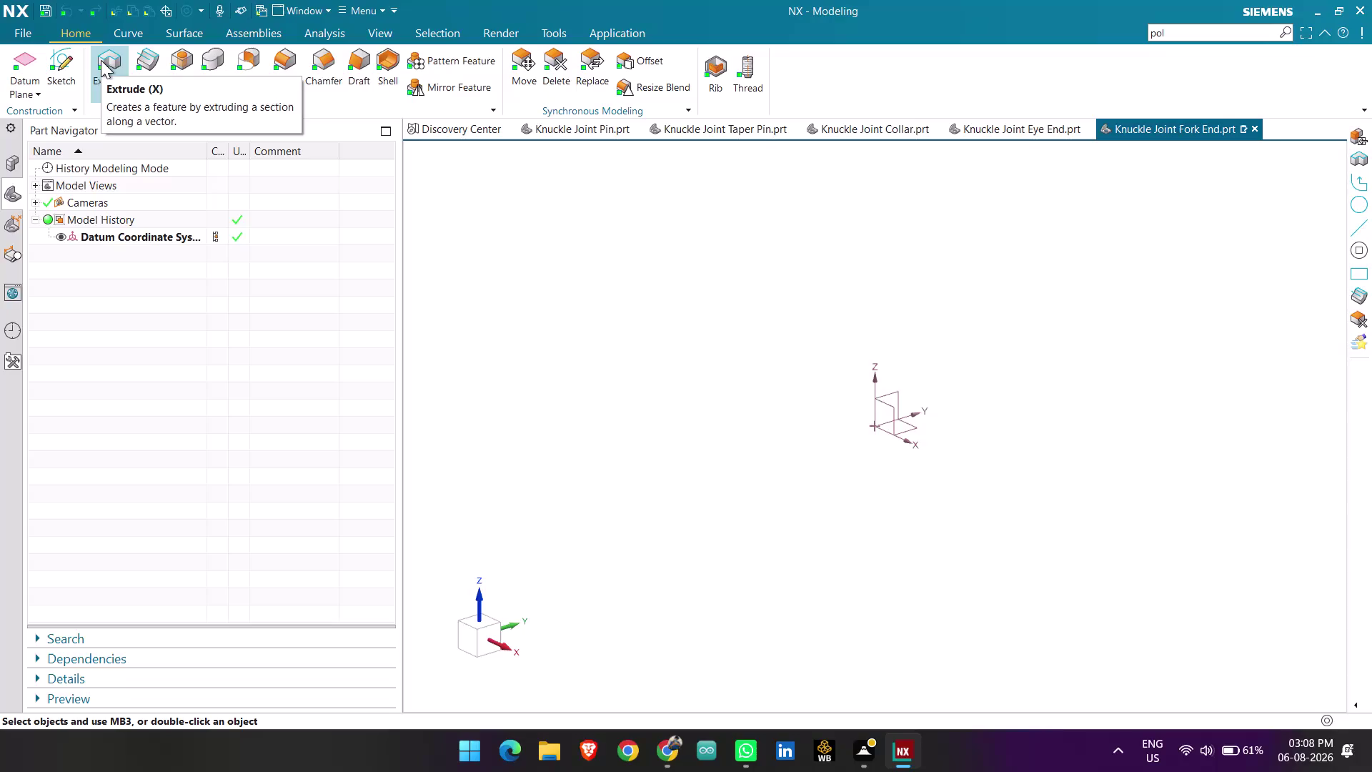
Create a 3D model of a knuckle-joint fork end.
Create a new sketch on the Top datum plane of the Knuckle Joint Fork End.
click(62, 62)
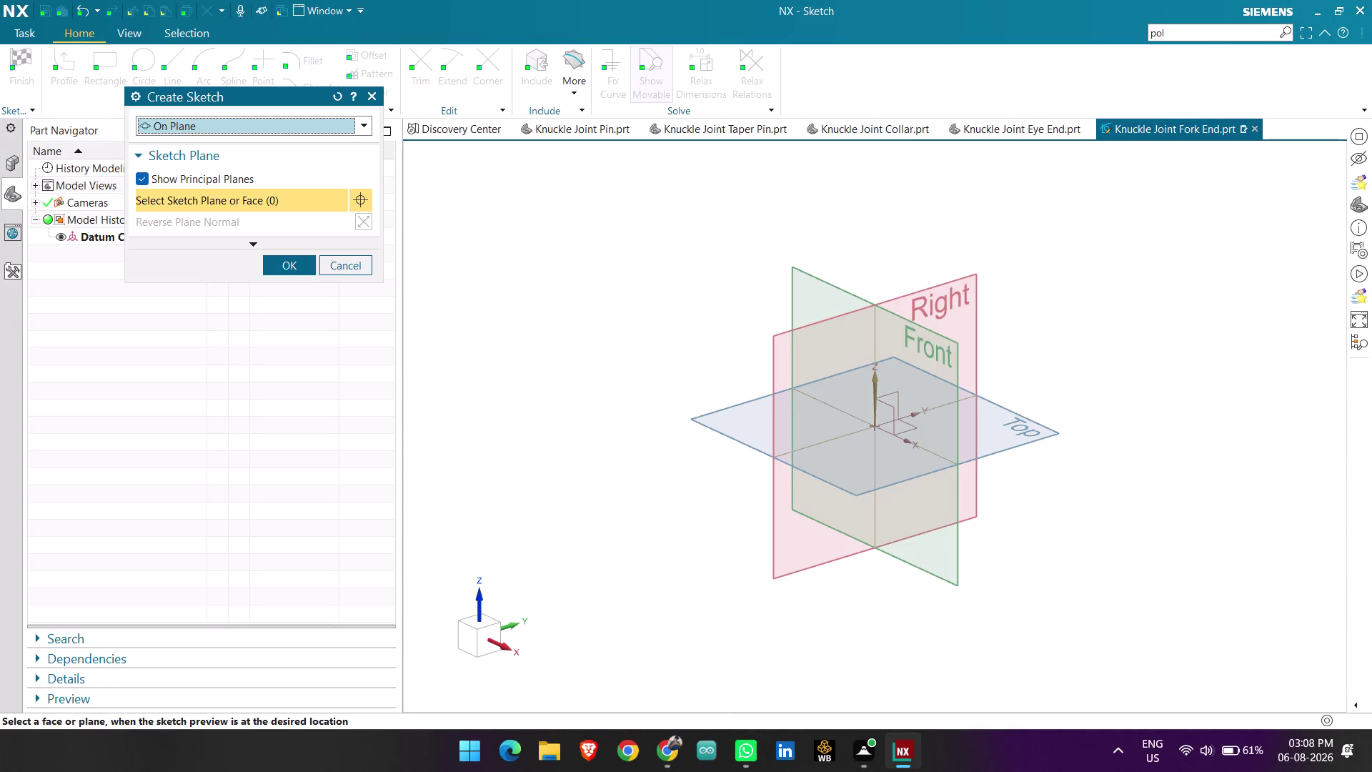
click(1025, 447)
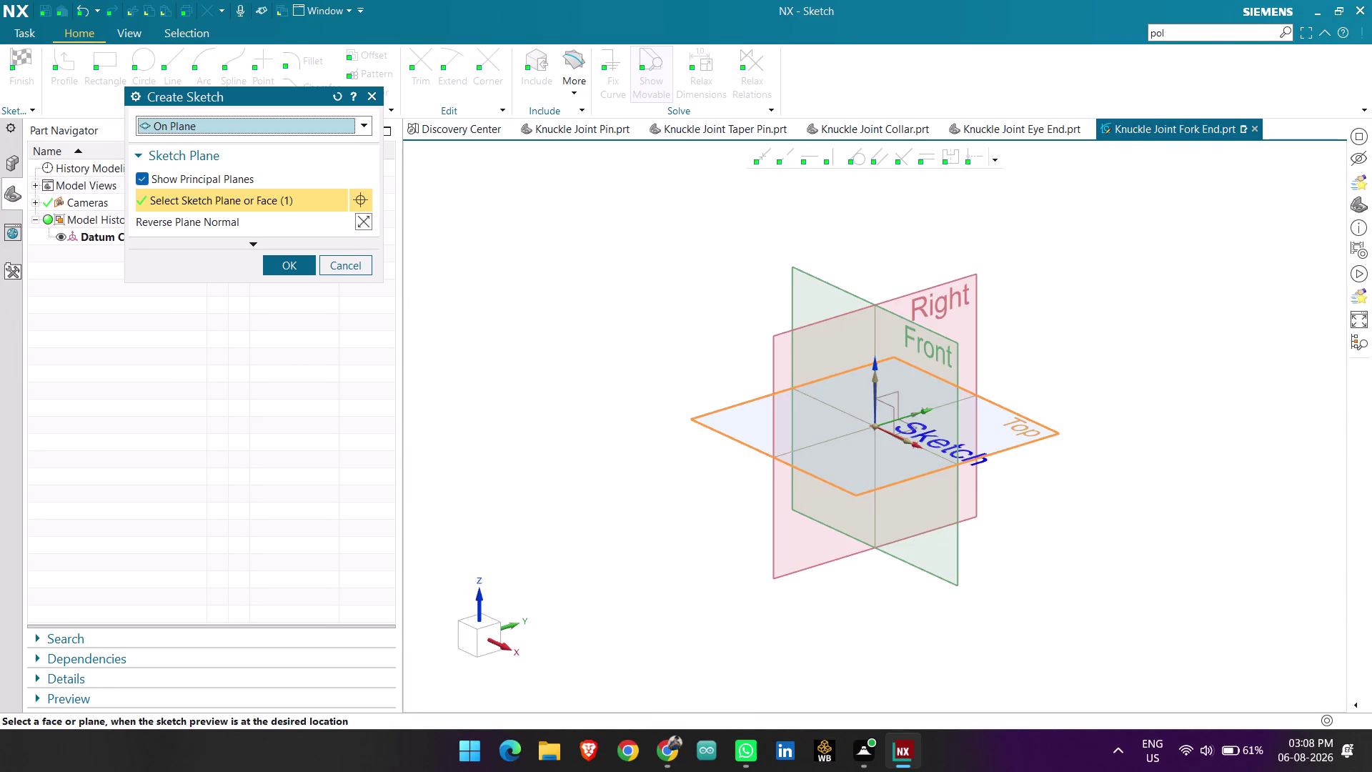
middle_click(971, 418)
scroll(up, 3)
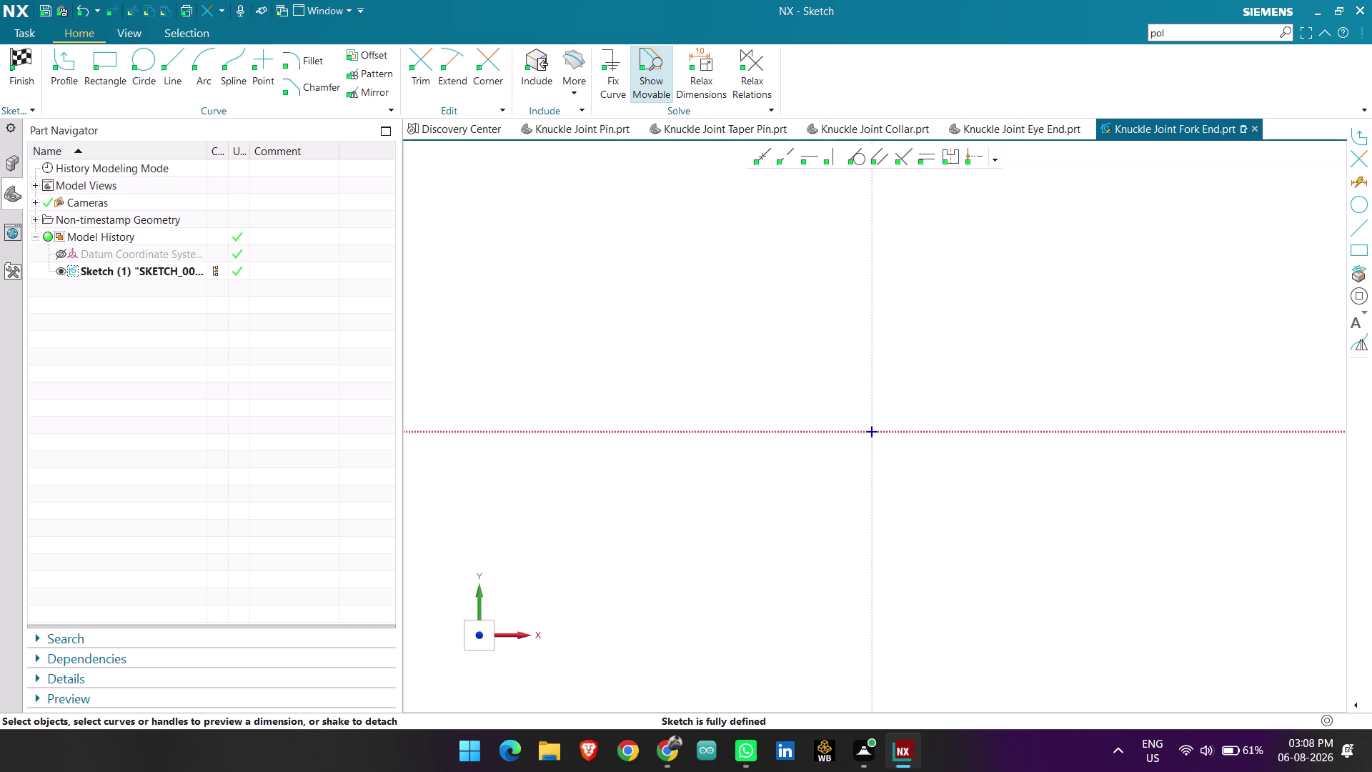
click(167, 63)
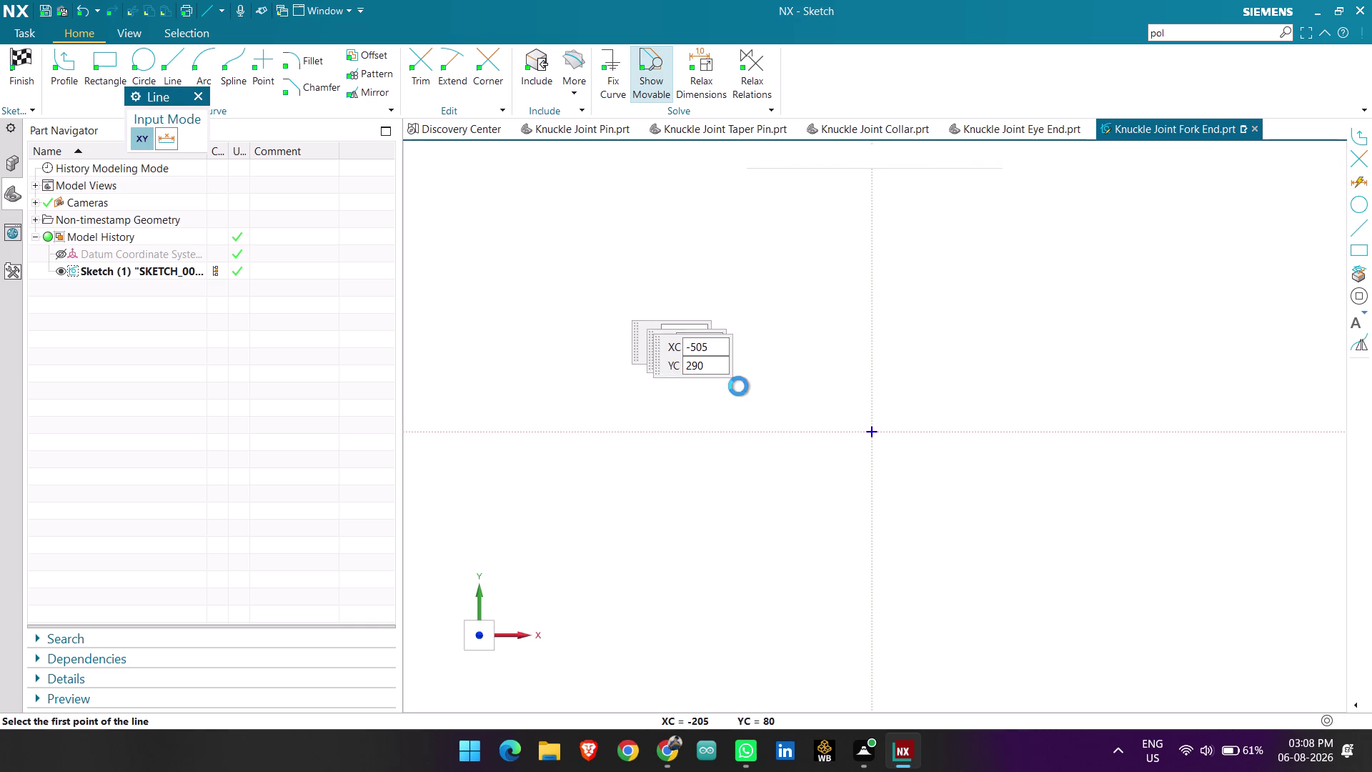
Draw a 130 mm vertical line rising from the sketch origin at 90 degrees.
scroll(up, 3)
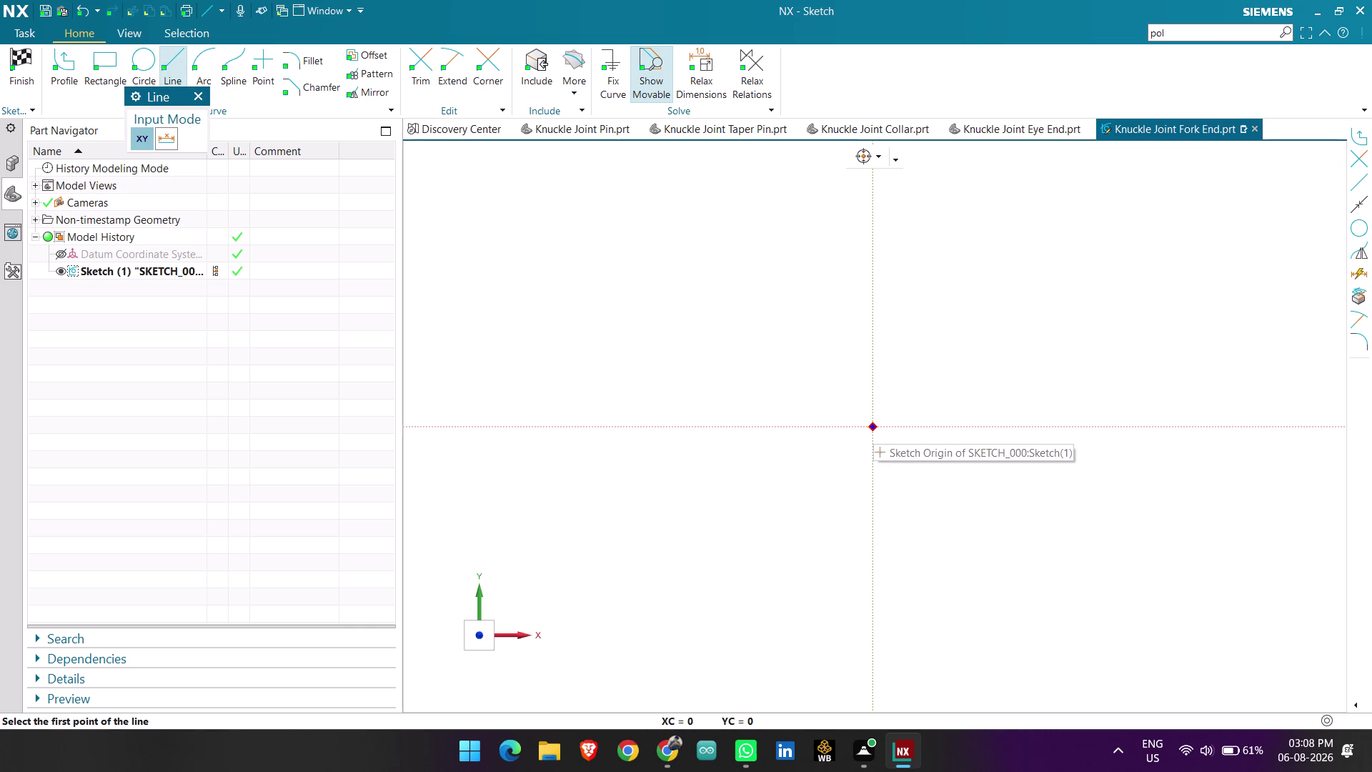
click(874, 425)
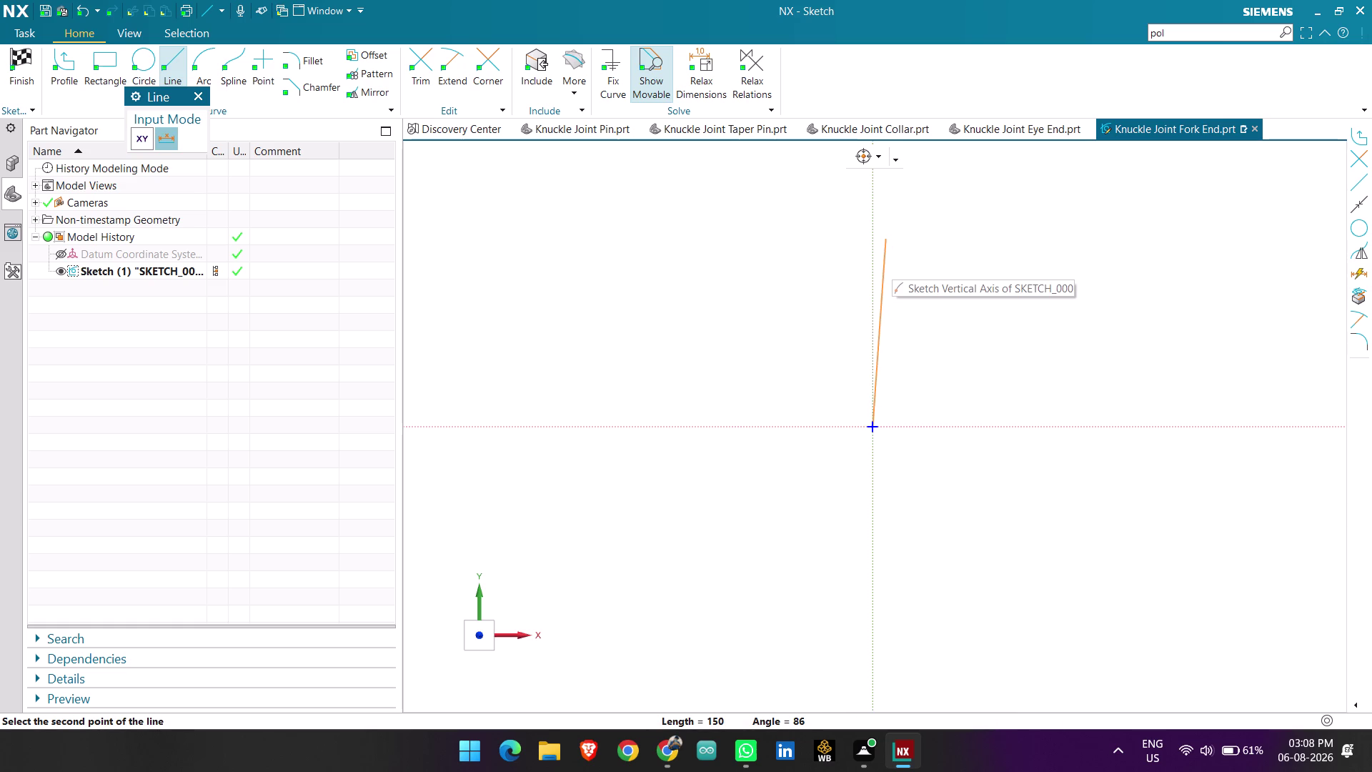
key(1)
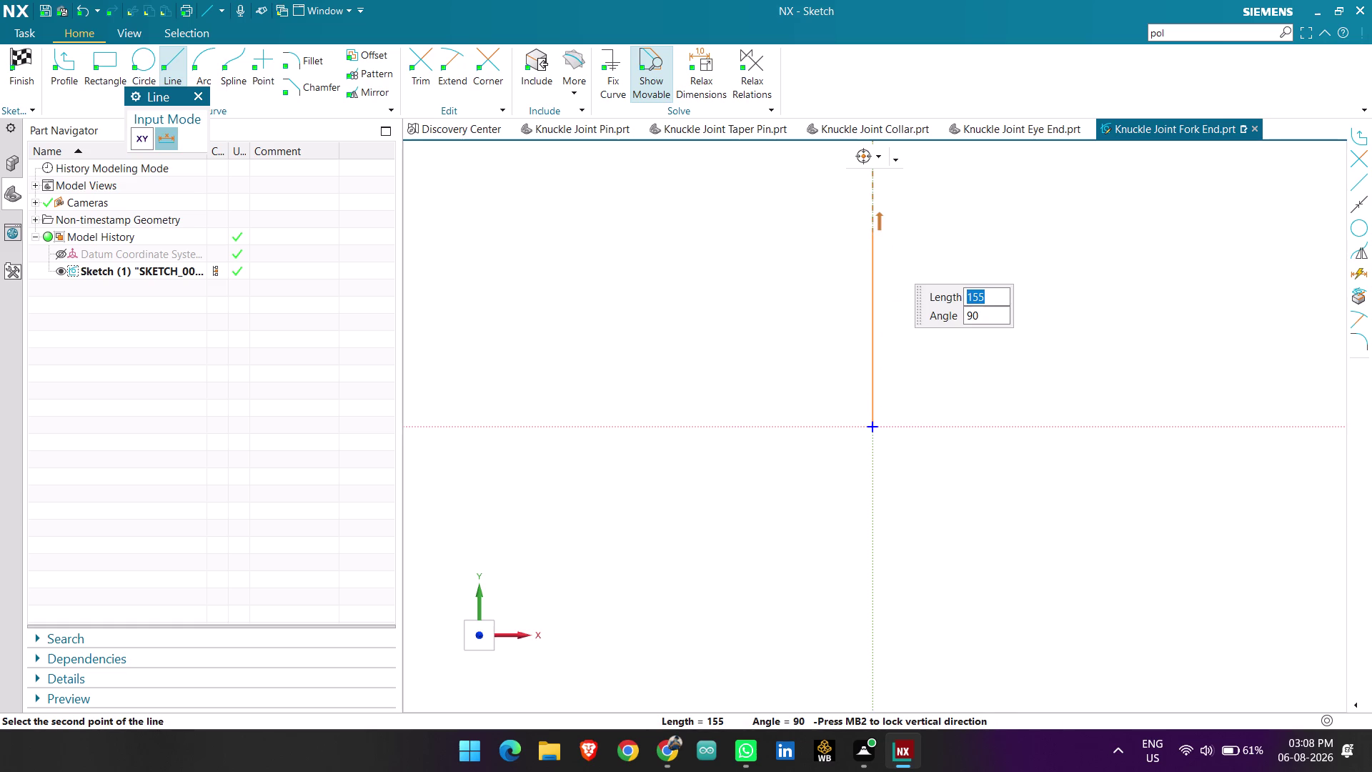
text(130)
key(Return)
key(Return)
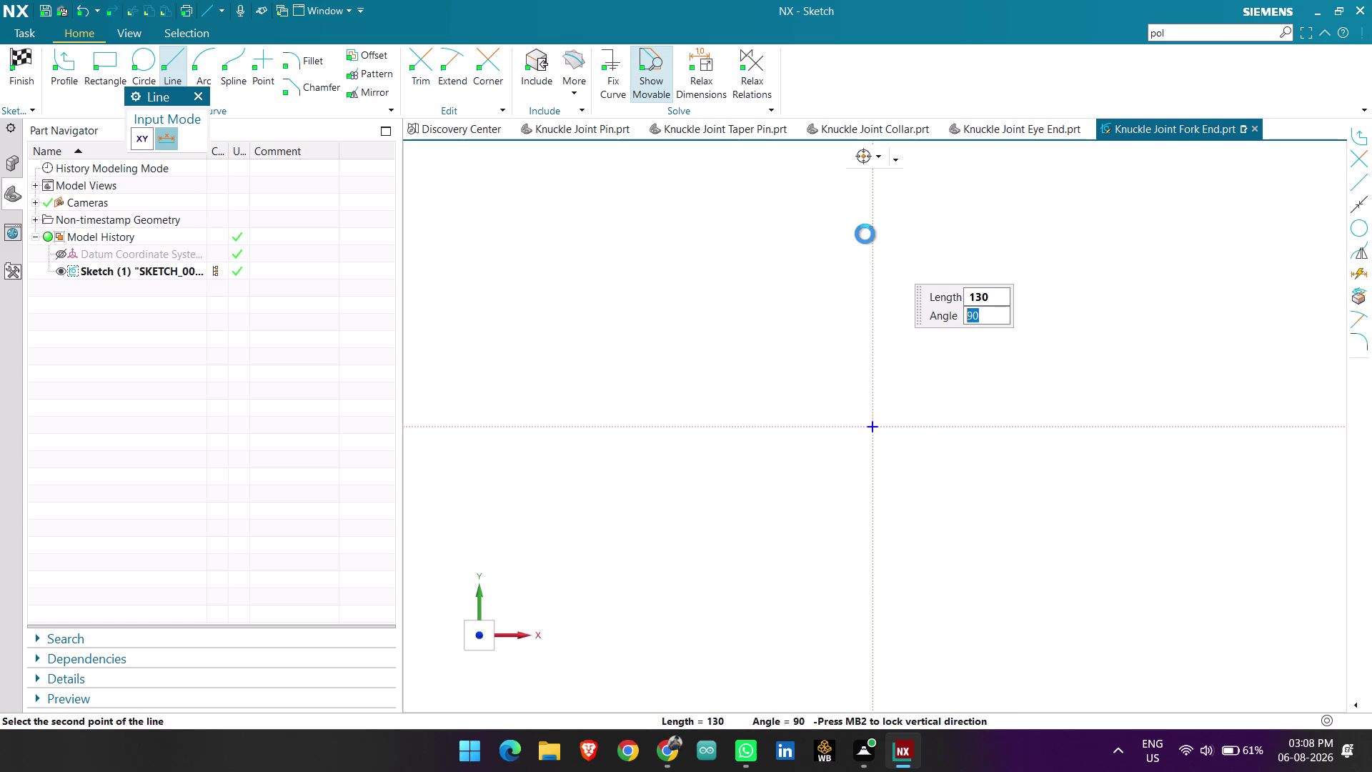
key(Escape)
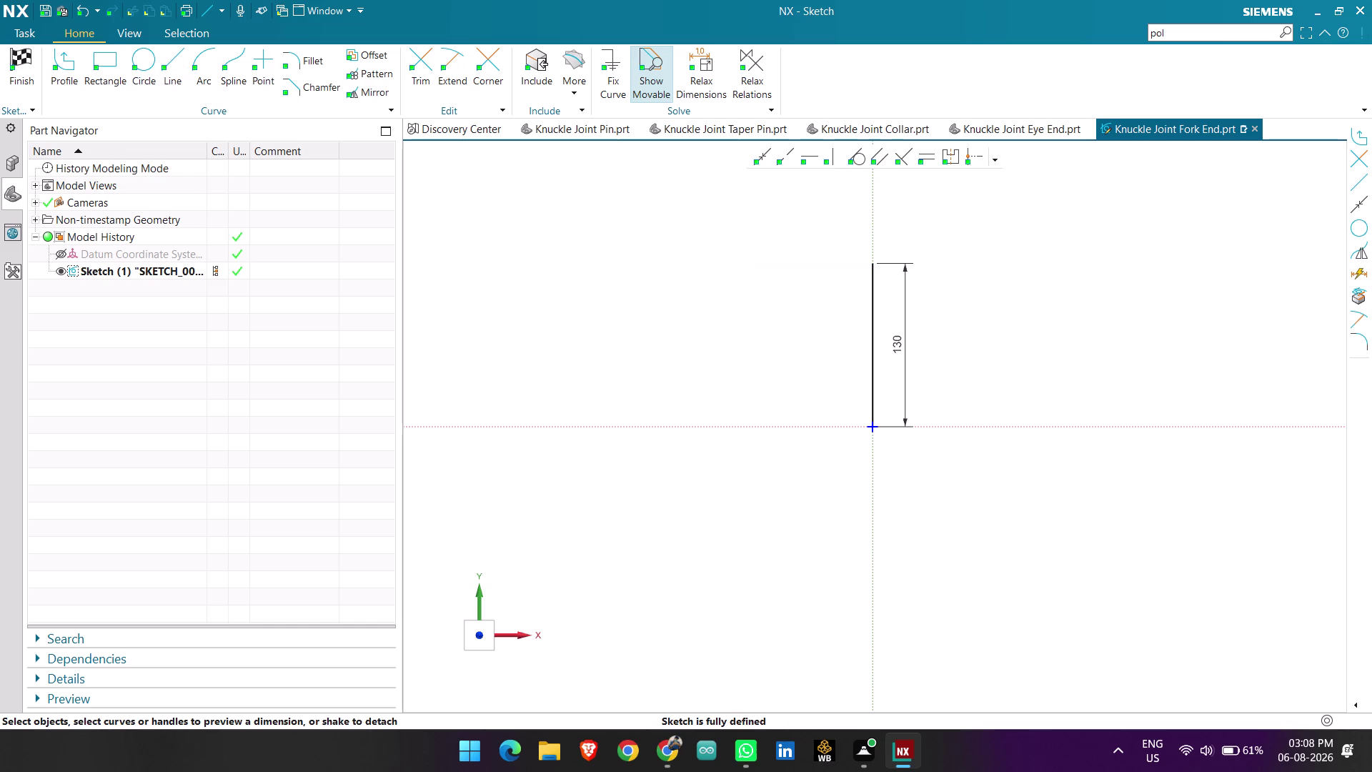
scroll(up, 3)
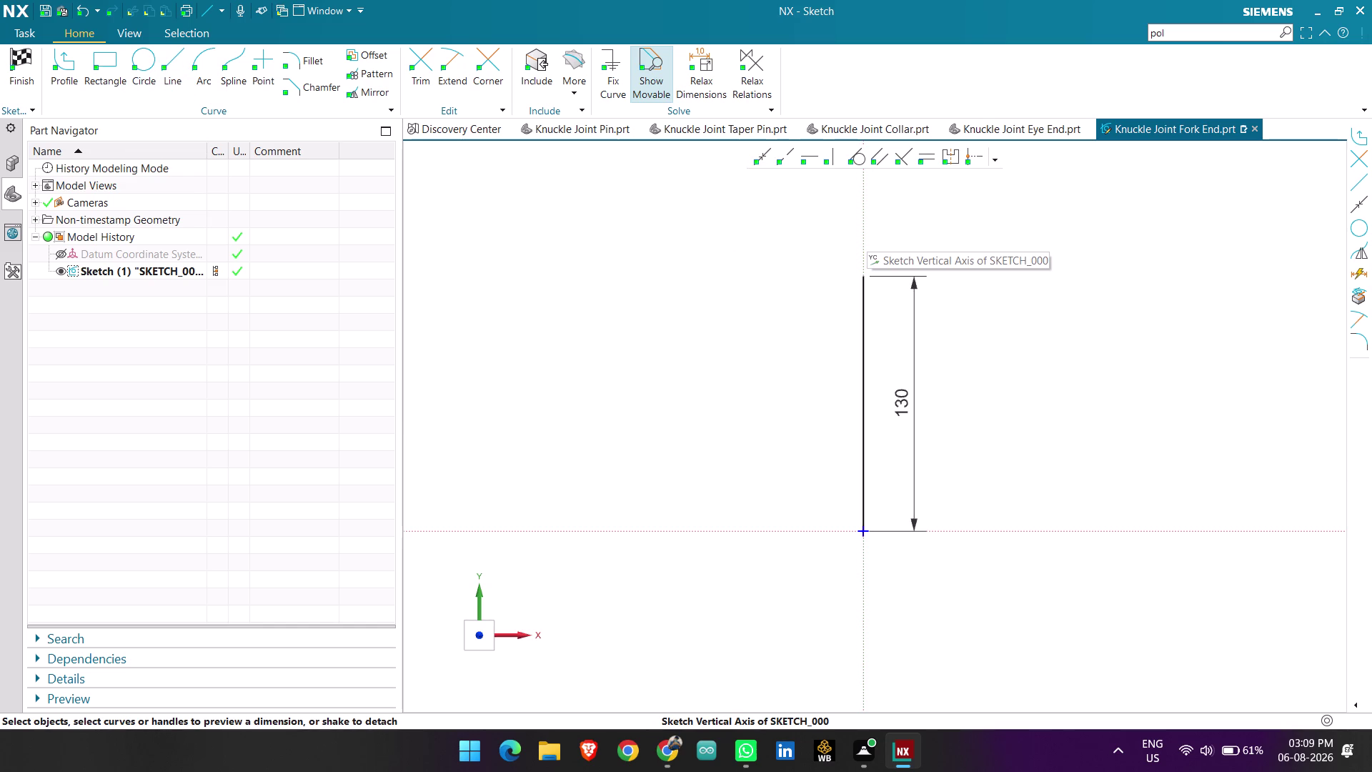
scroll(up, 3)
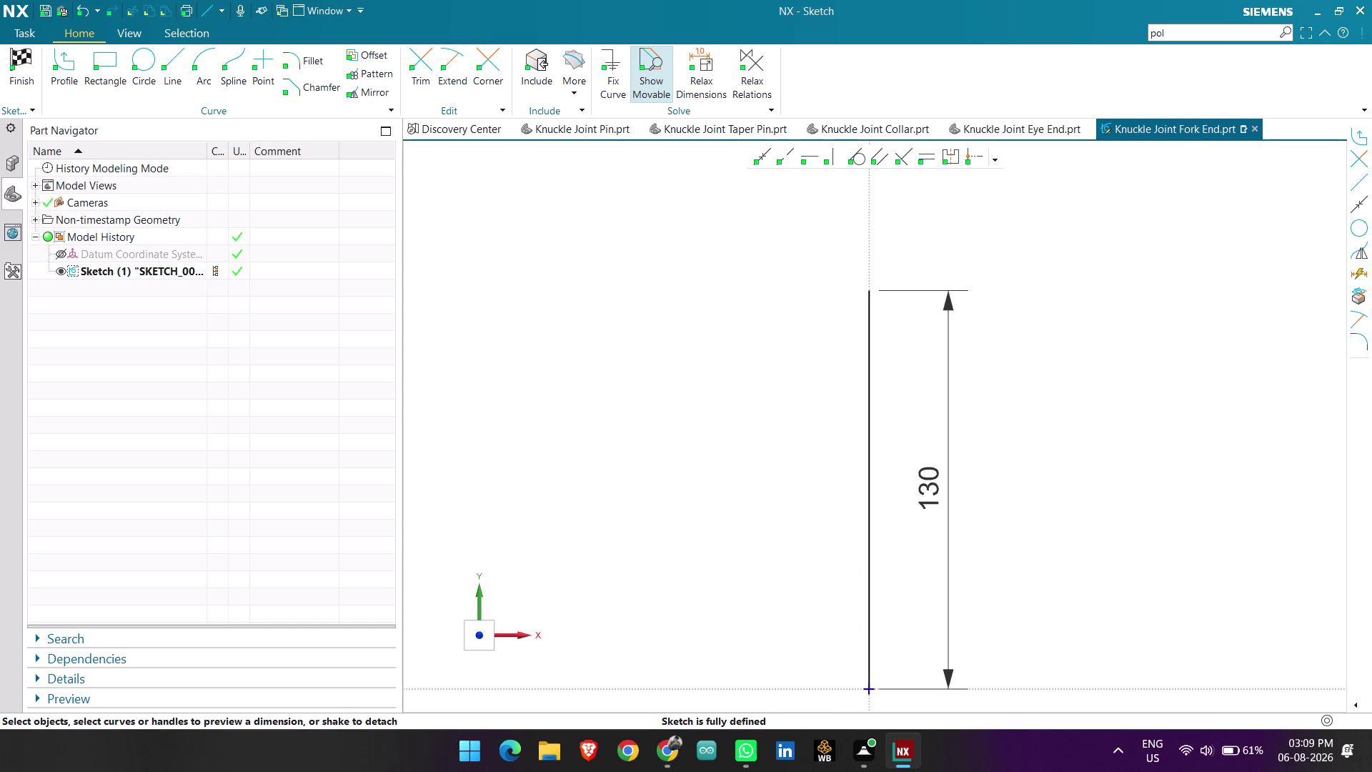
scroll(down, 3)
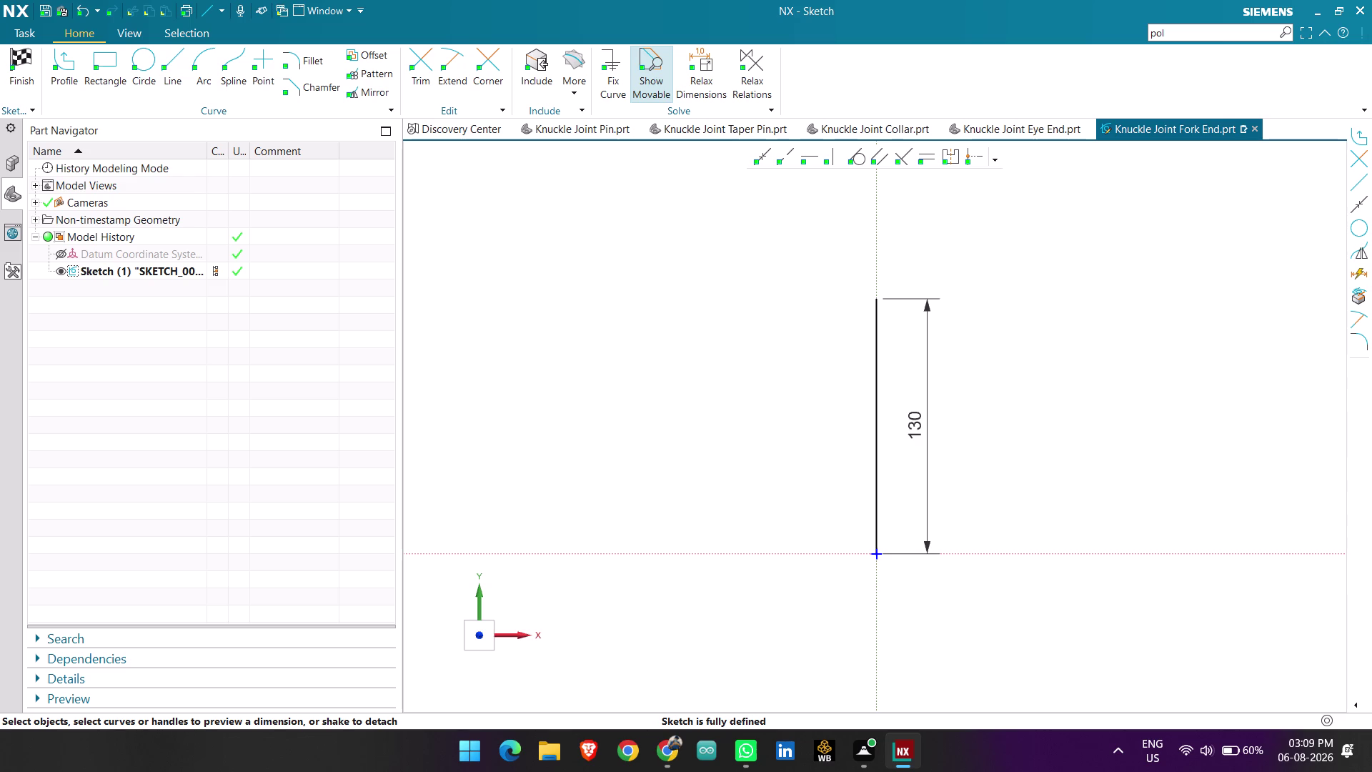
scroll(down, 3)
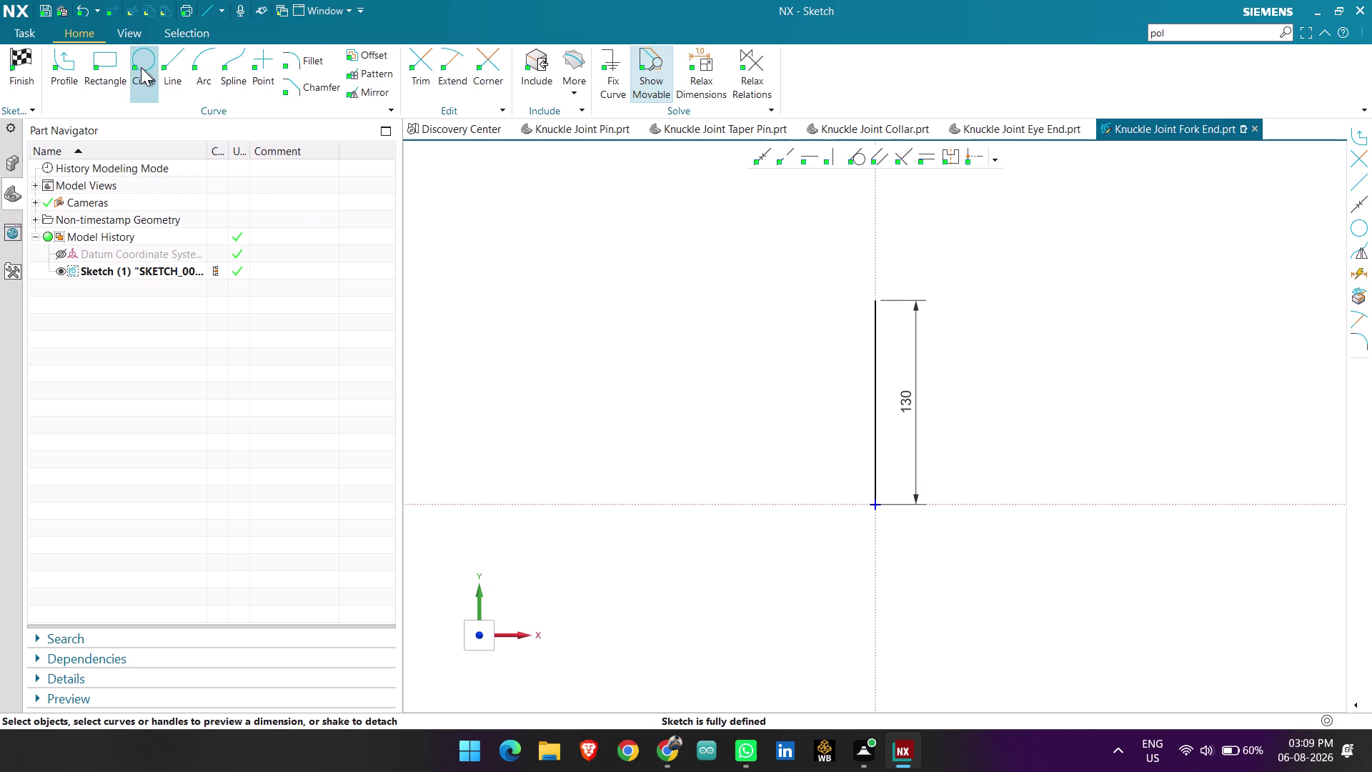
click(64, 67)
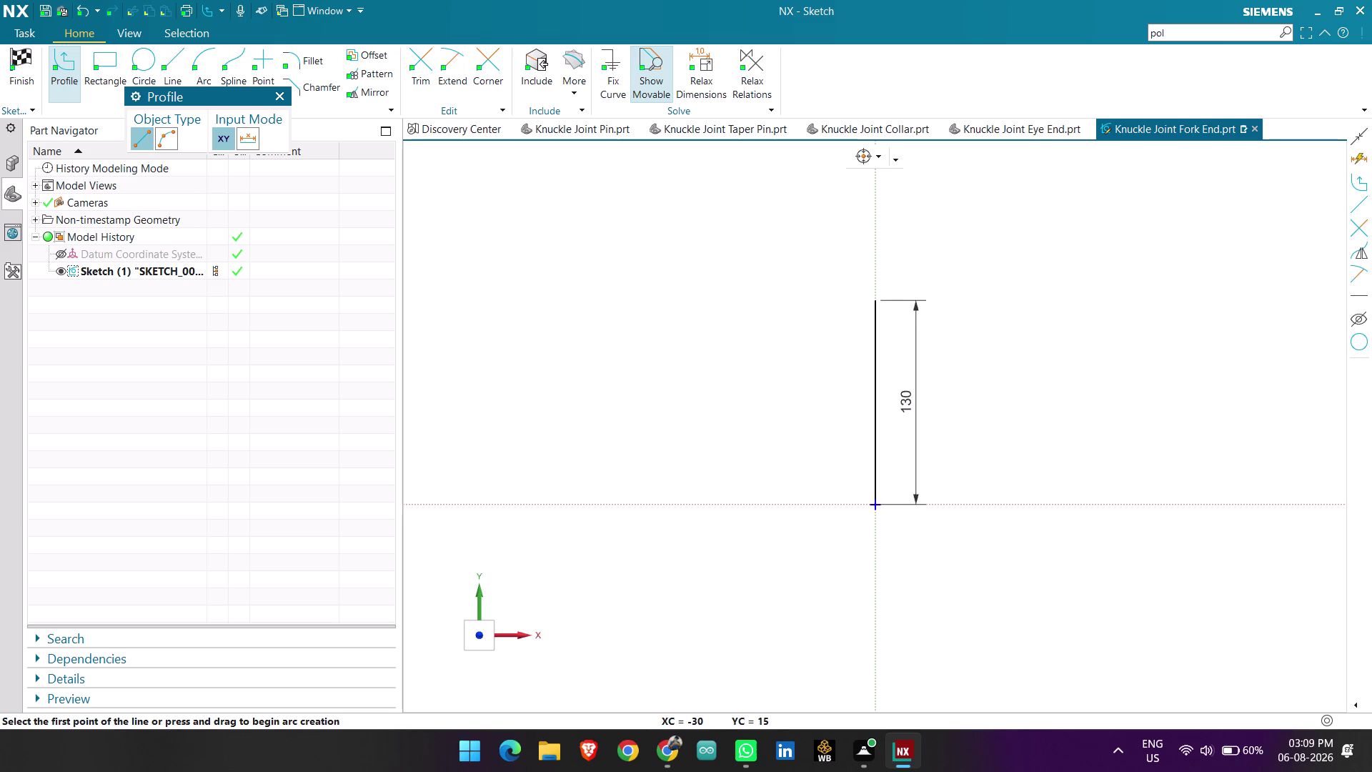
Draw a 14 mm horizontal offset segment starting at the sketch origin.
click(873, 502)
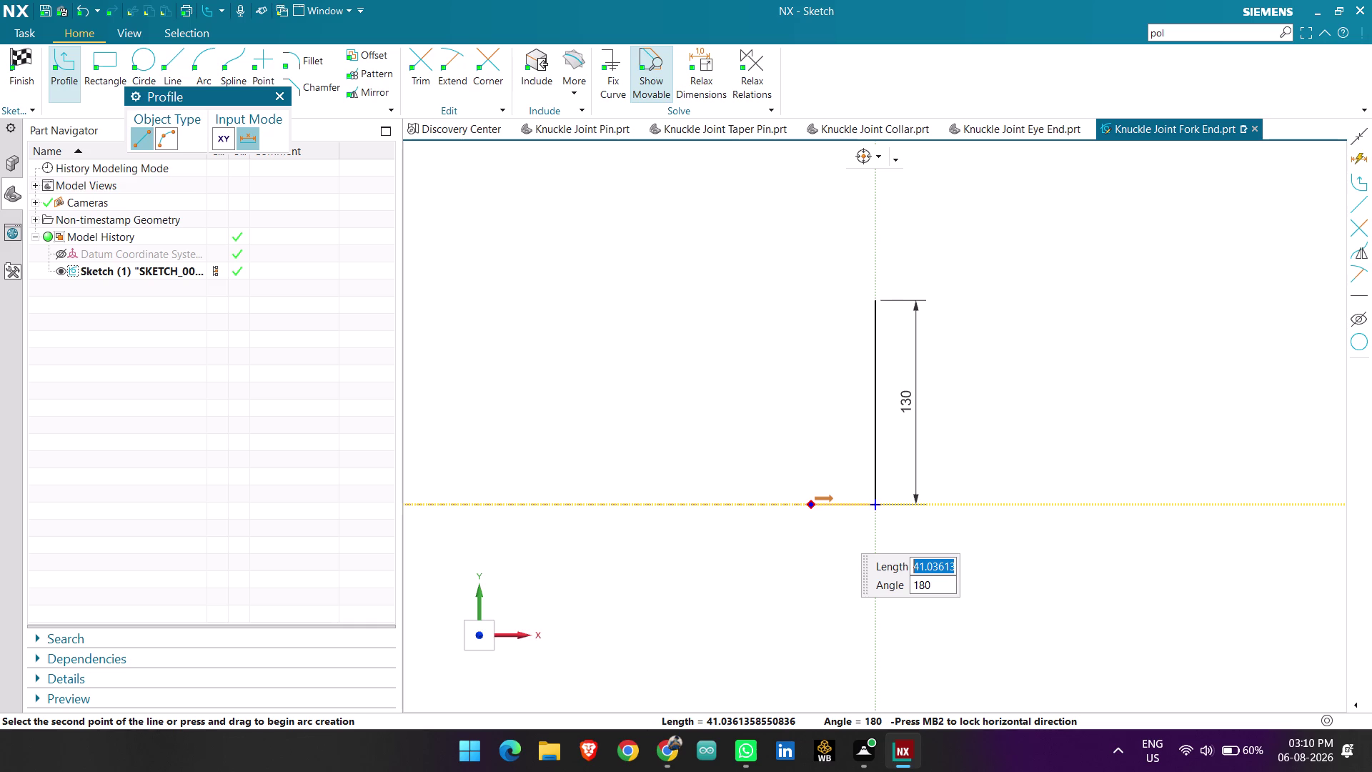
key(2)
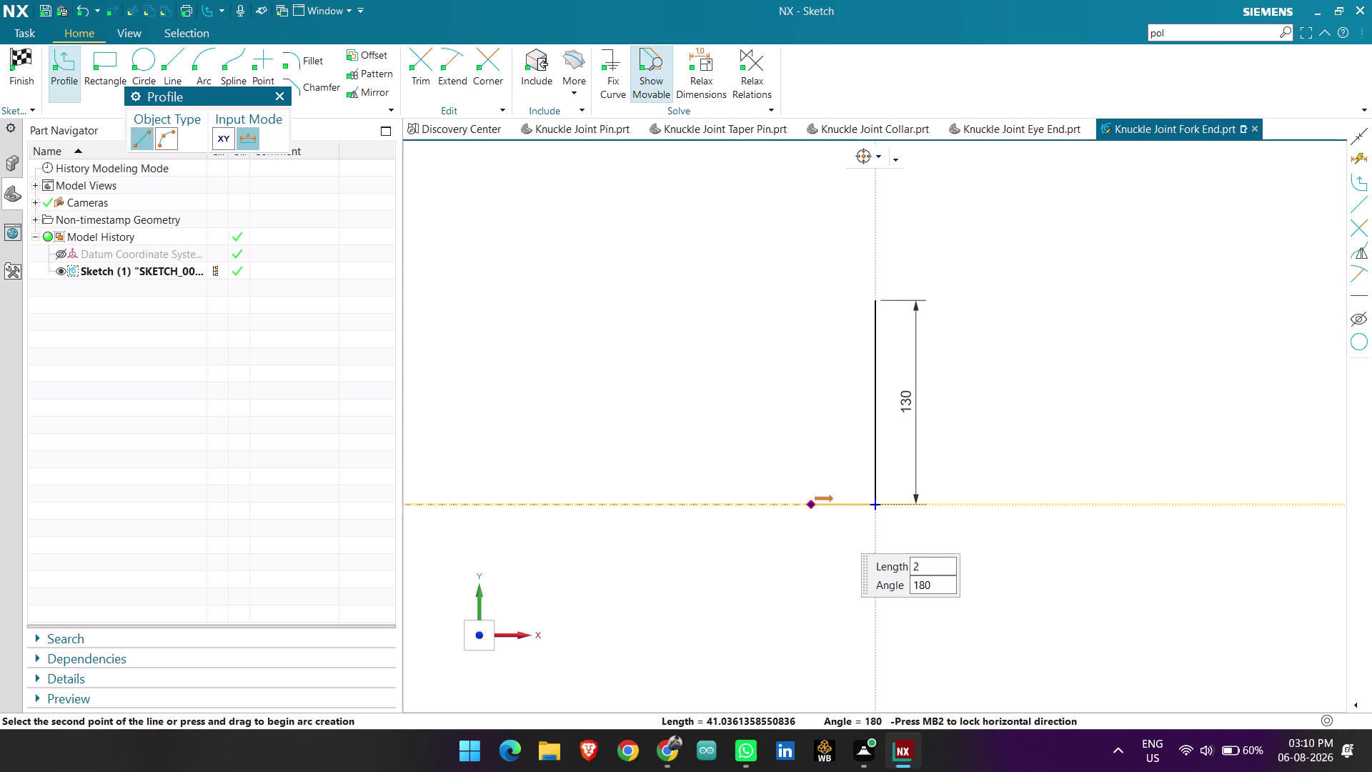
text(8)
text(/)
key(2)
key(Return)
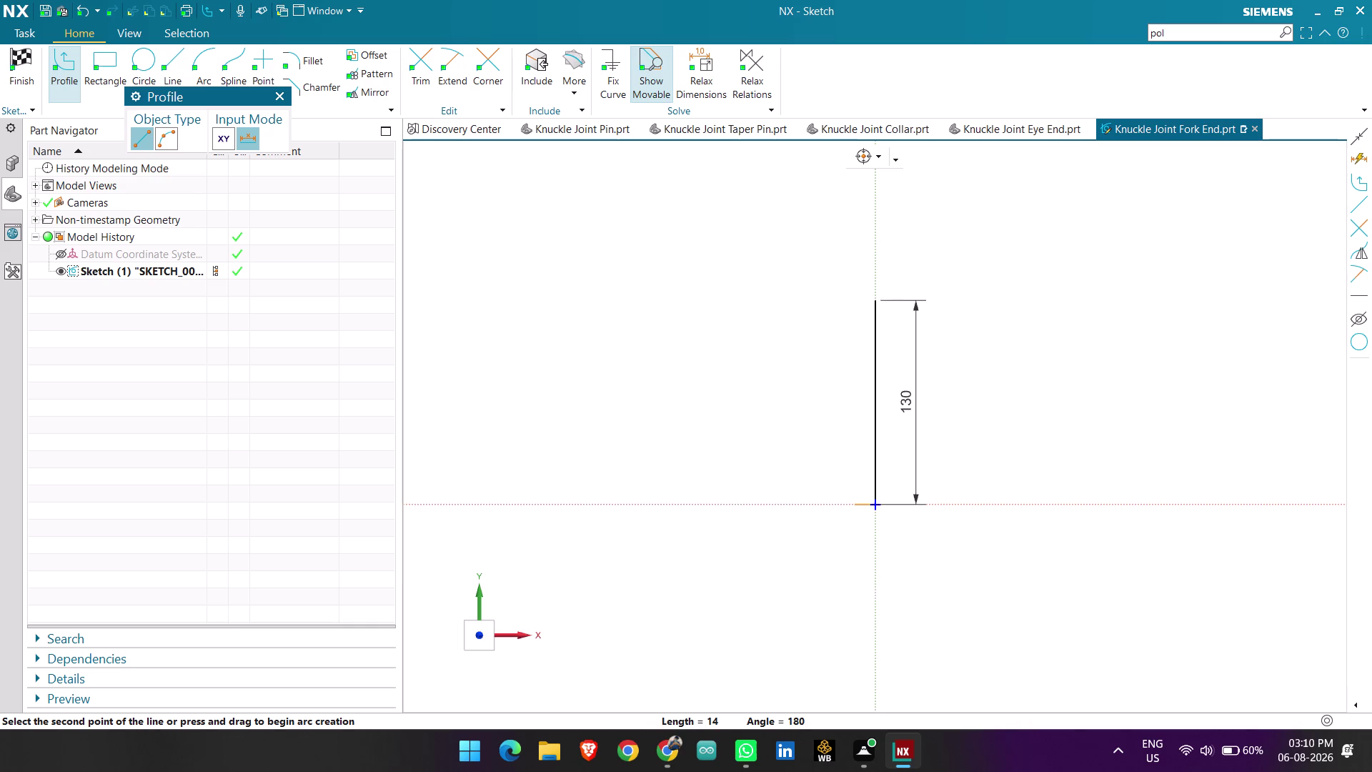
Begin the upward line from the 14 mm offset end, then cancel the stray line.
scroll(up, 3)
click(818, 518)
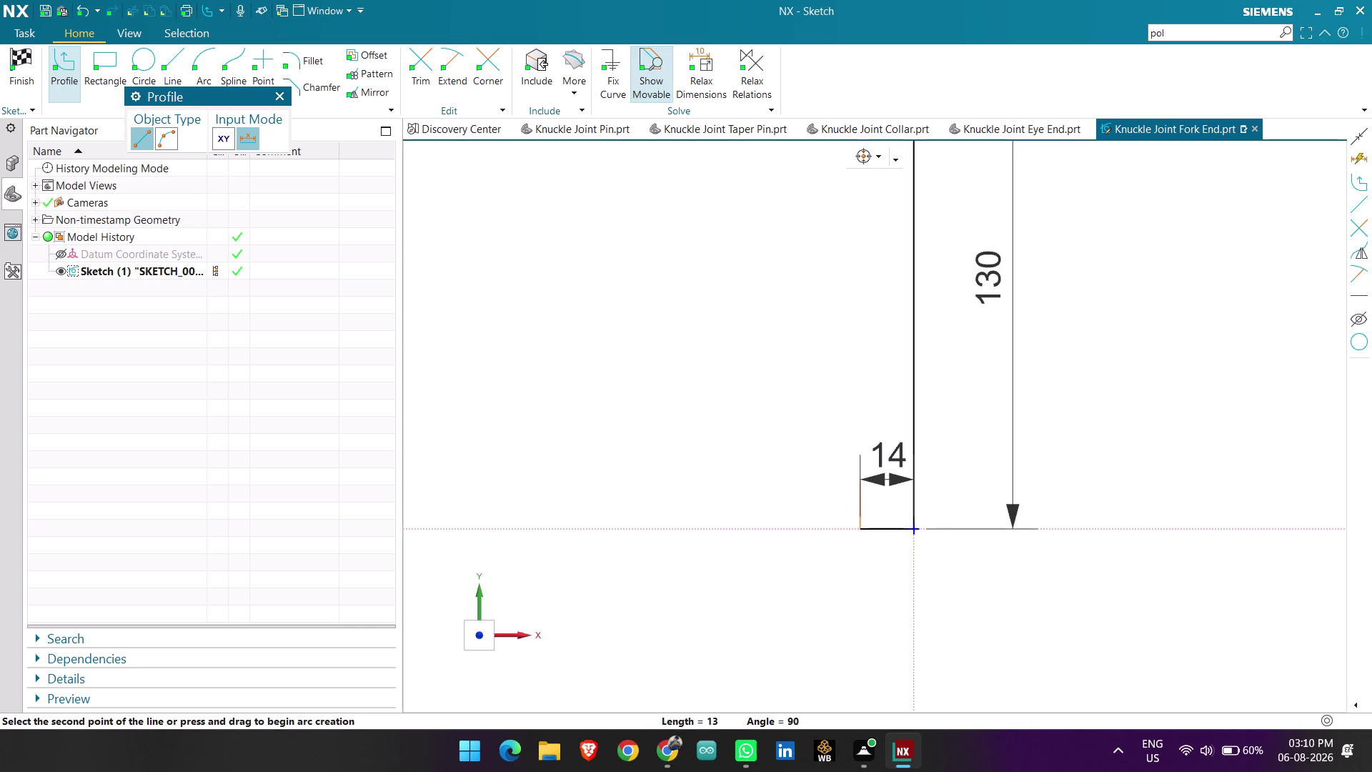
scroll(down, 3)
scroll(up, 3)
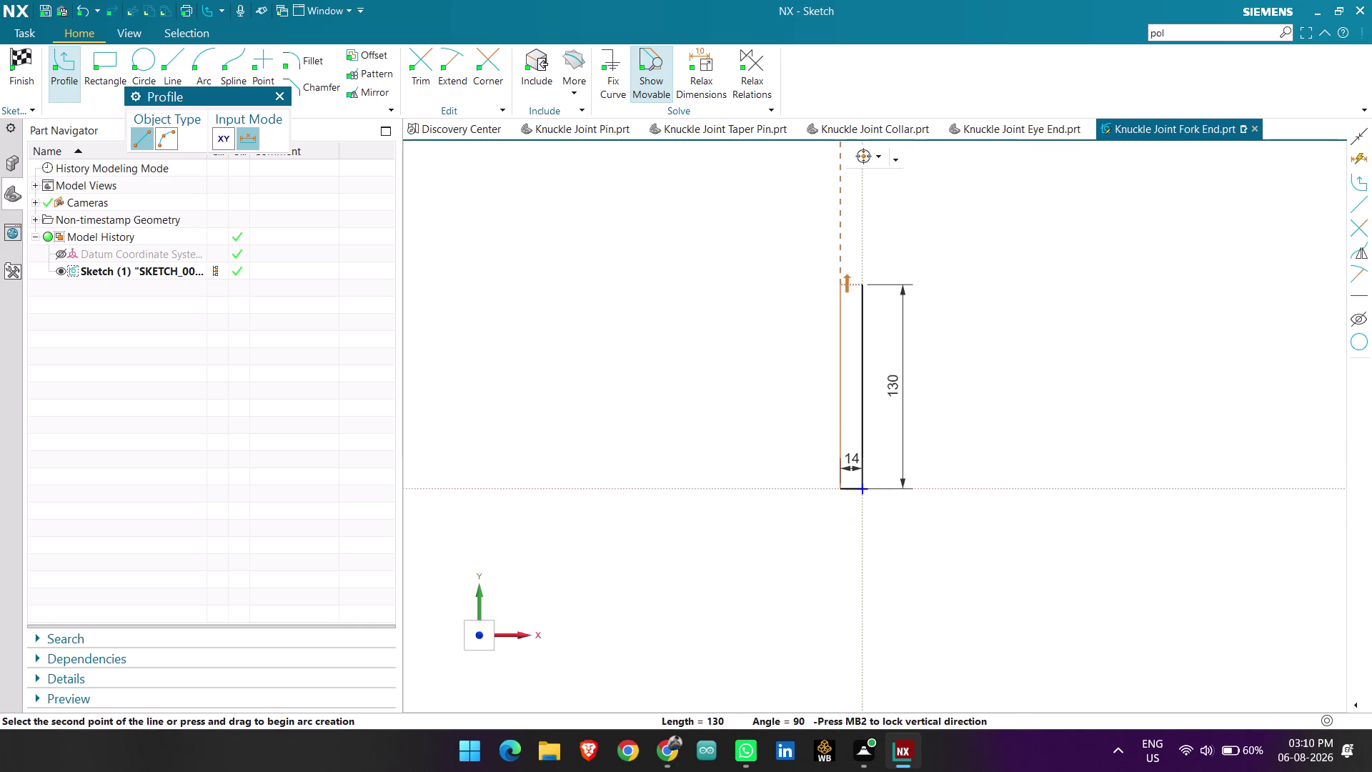
scroll(up, 3)
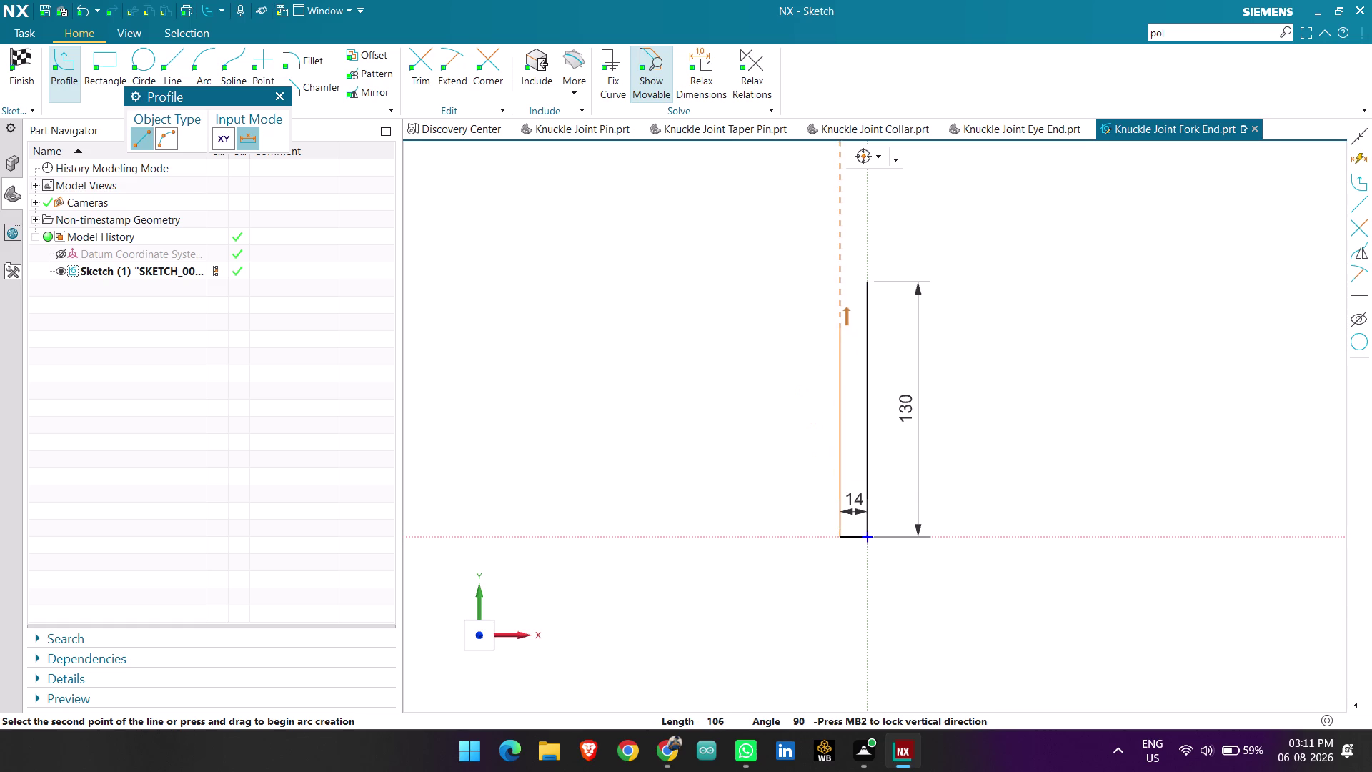
scroll(up, 3)
scroll(up, 3)
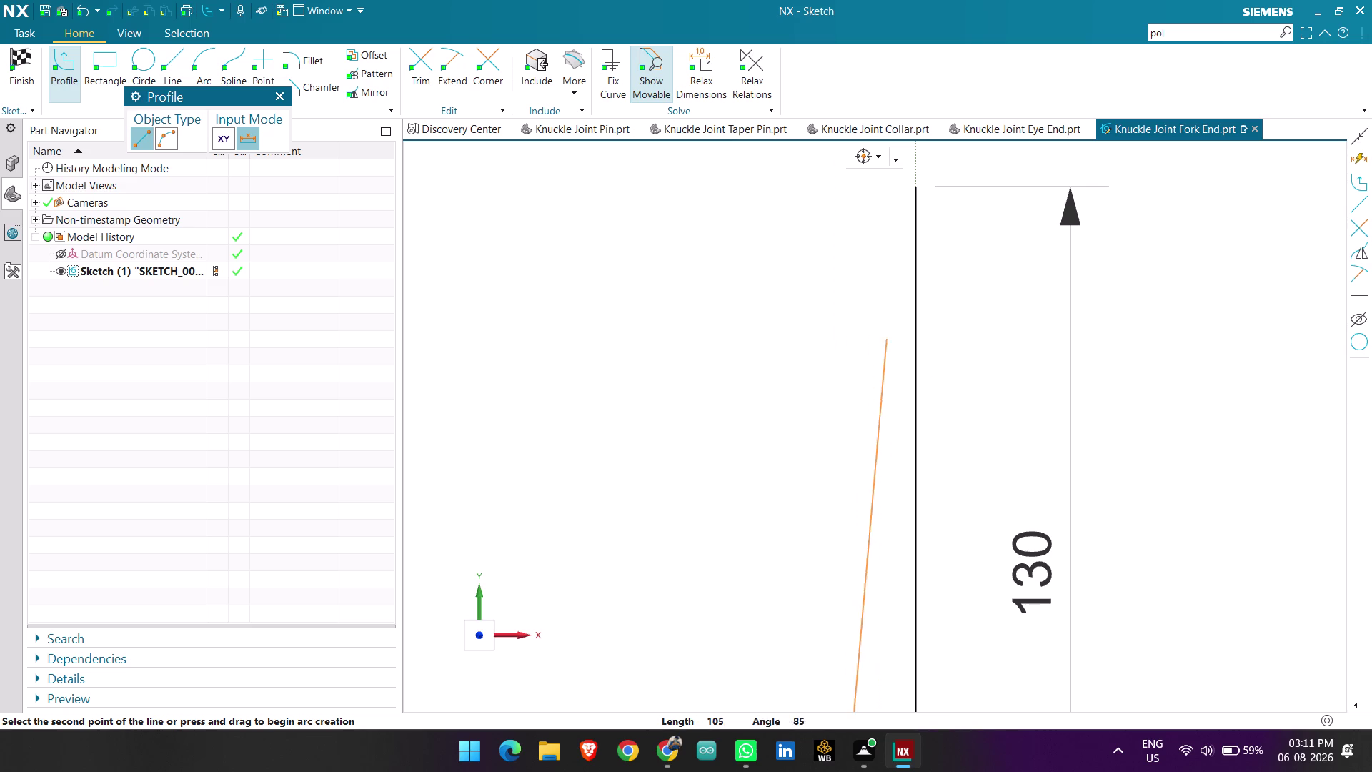
scroll(down, 3)
scroll(down, 3)
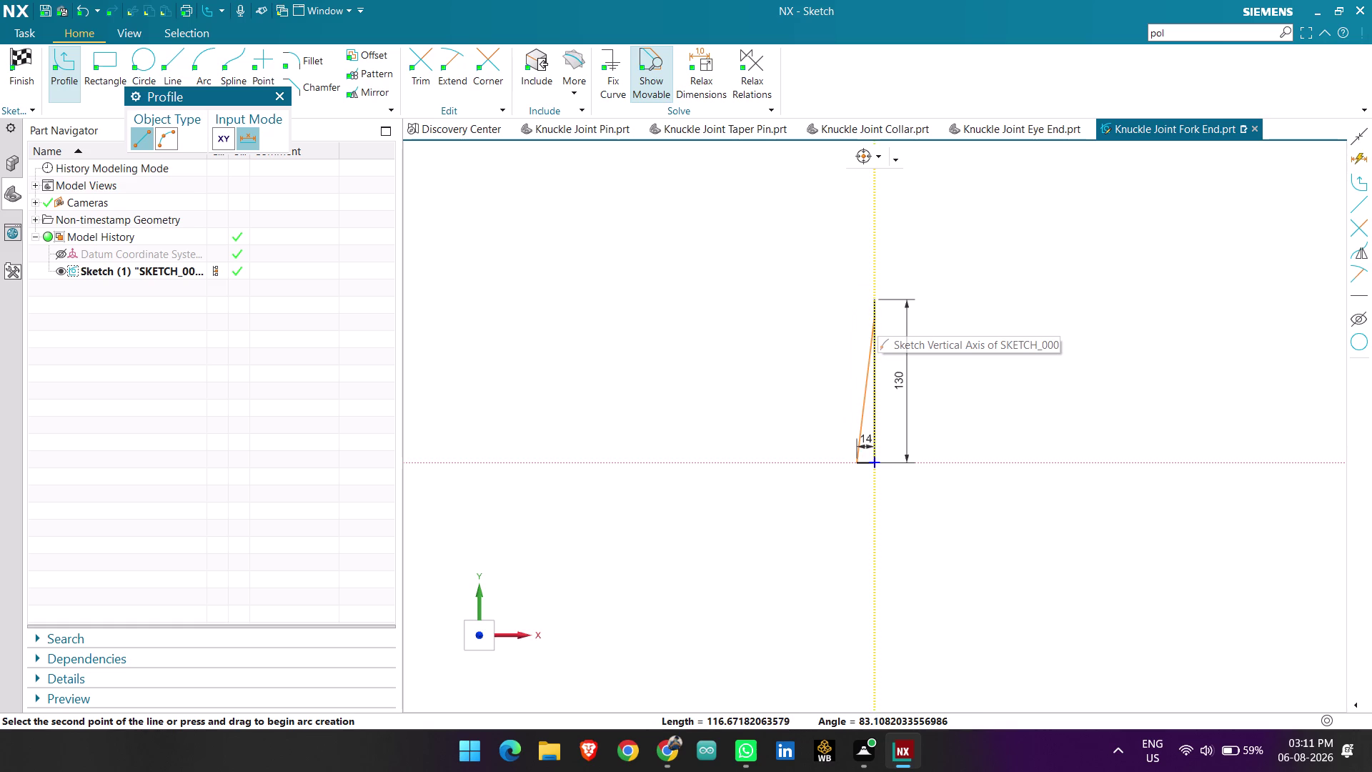
key(Escape)
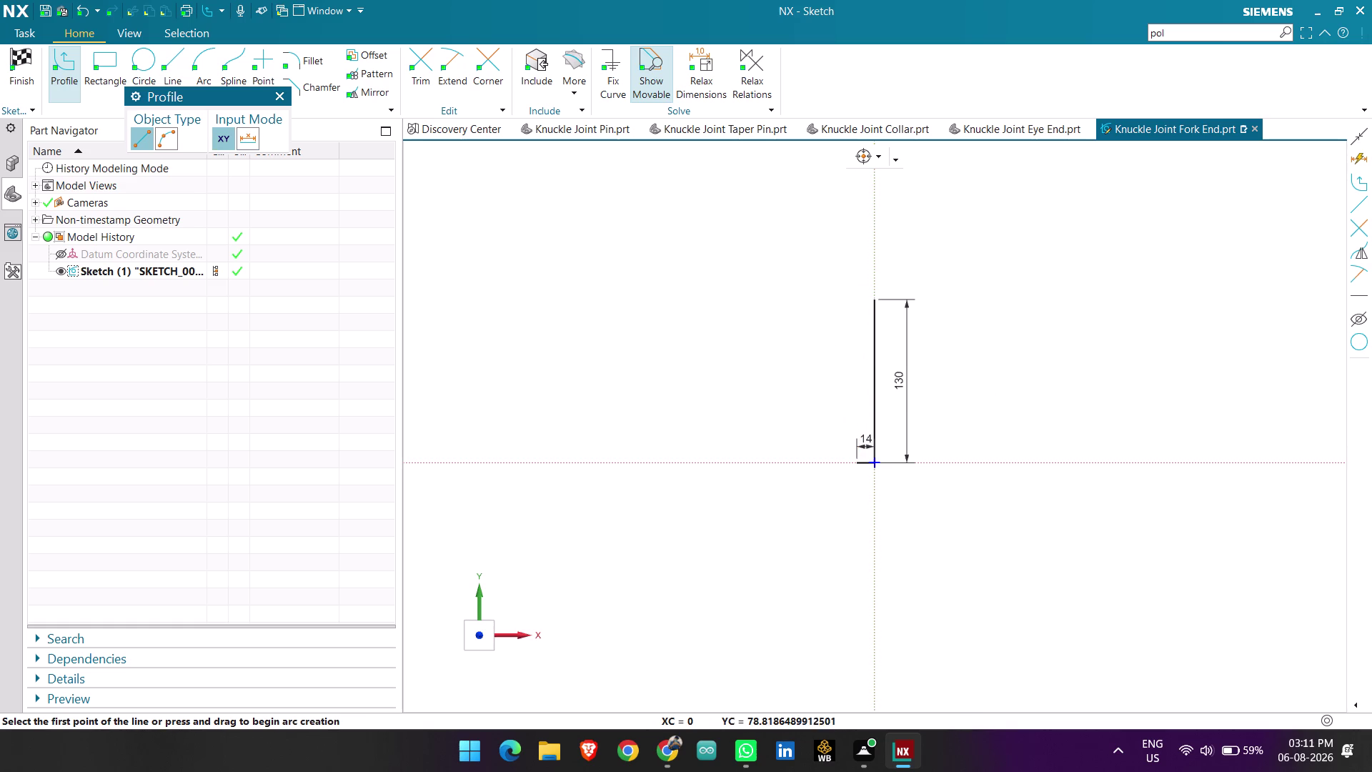
key(Escape)
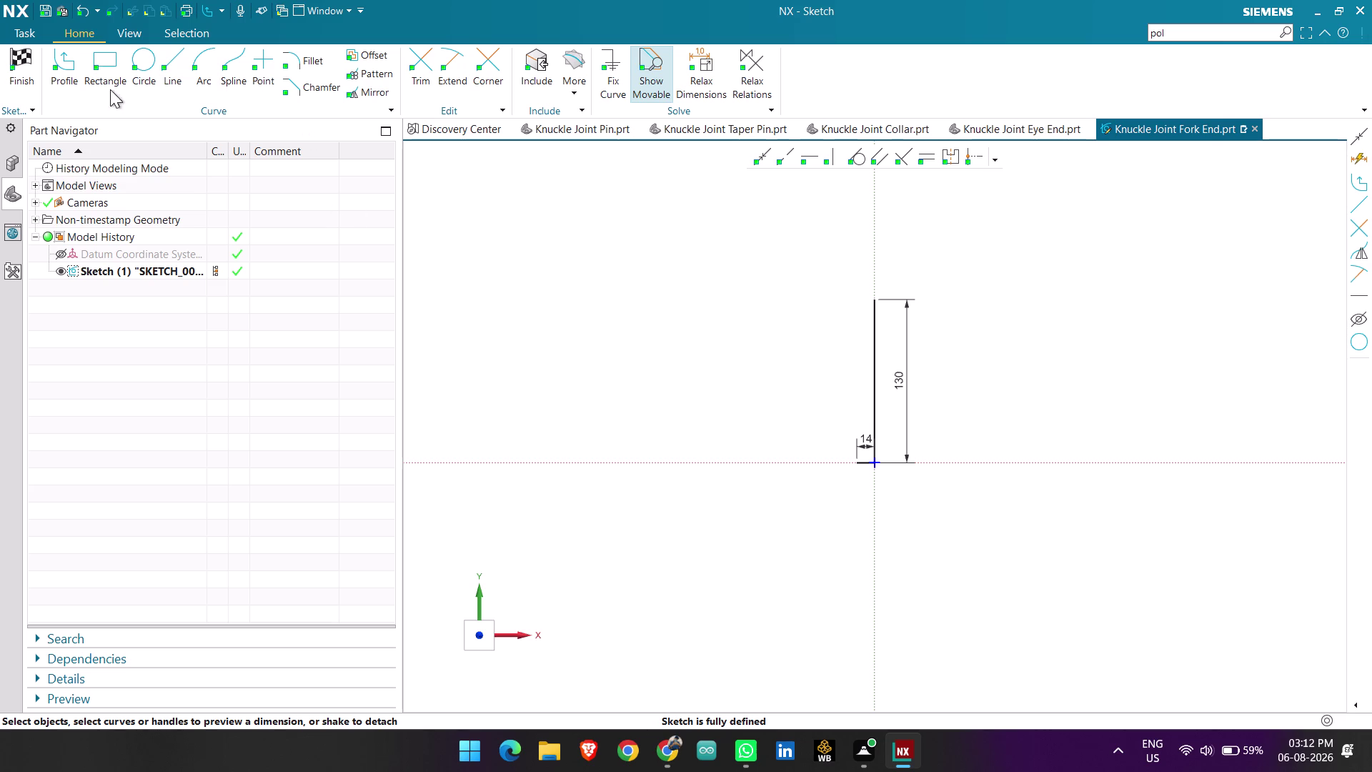
click(153, 61)
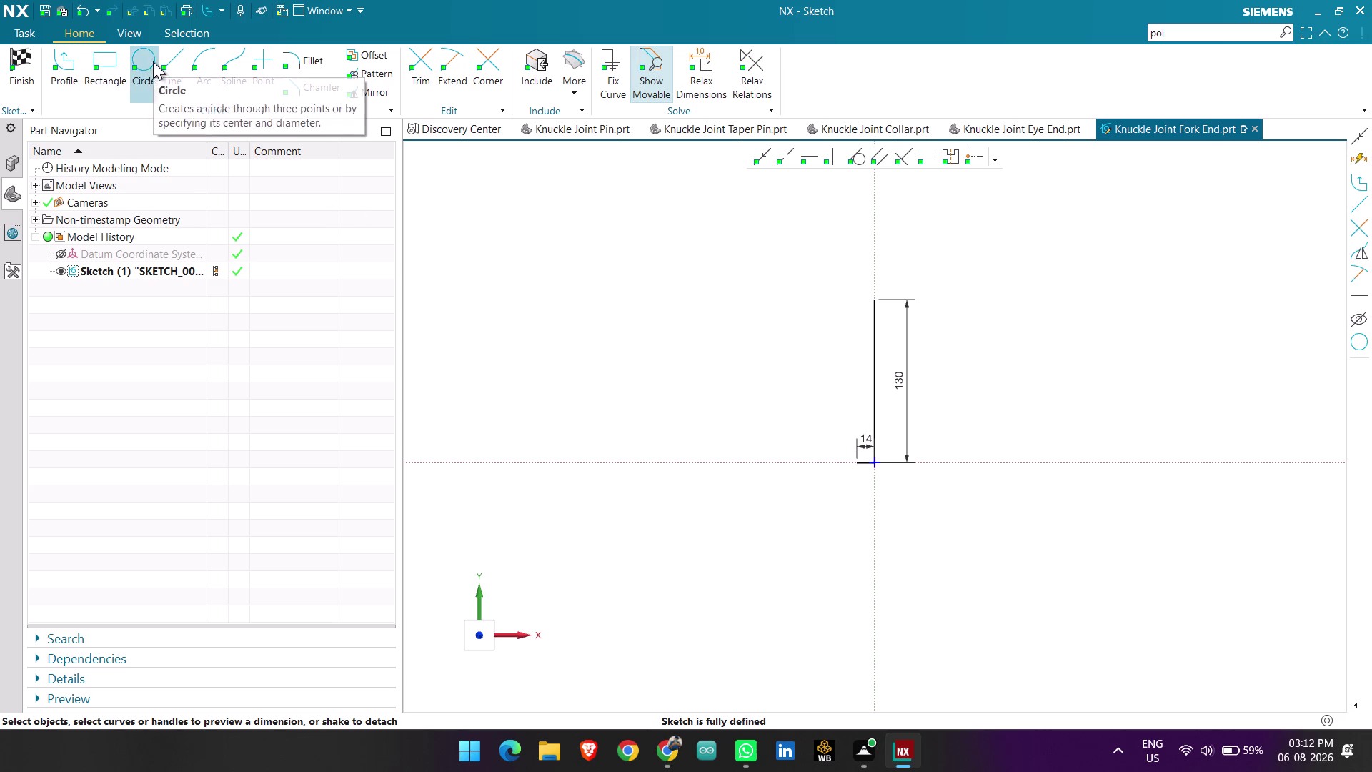
Place a circle centred on the vertical line near its top and set its diameter to 30.
click(873, 344)
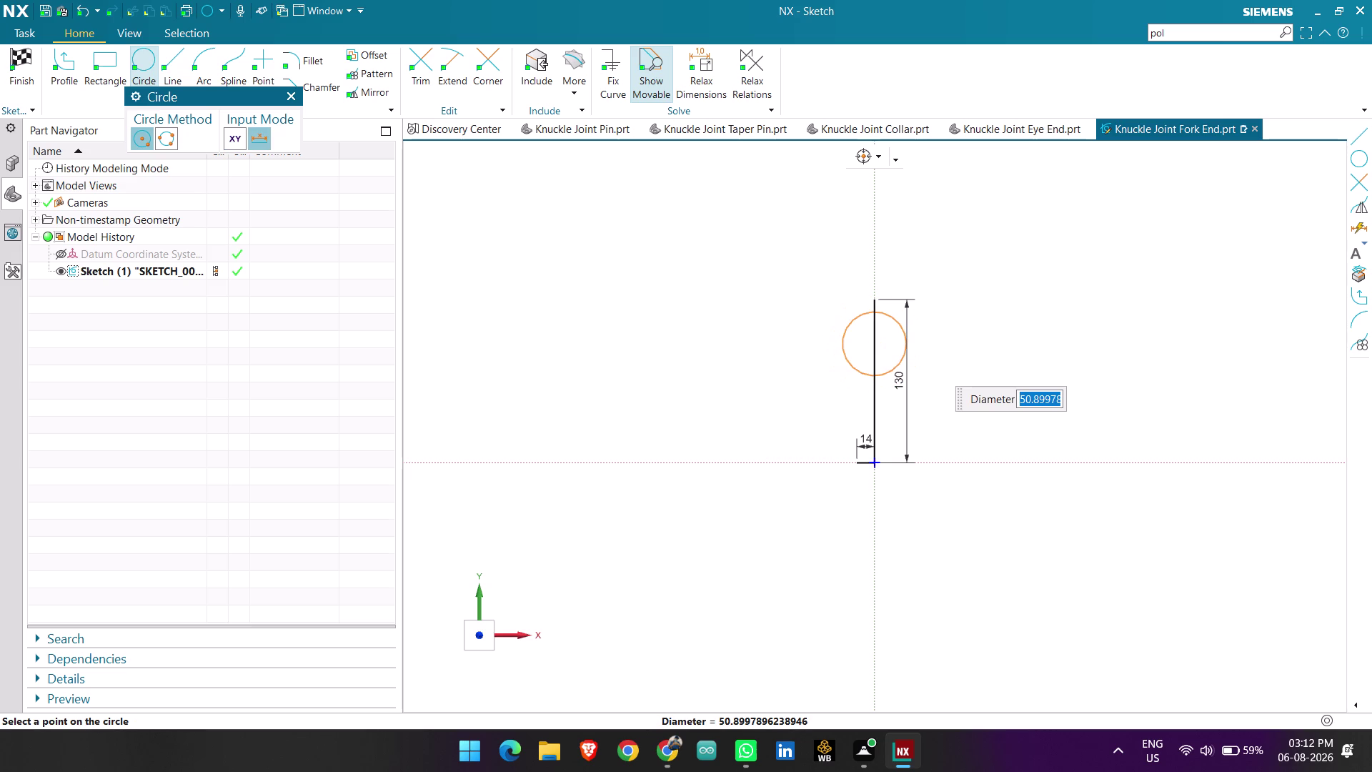
click(906, 336)
key(Escape)
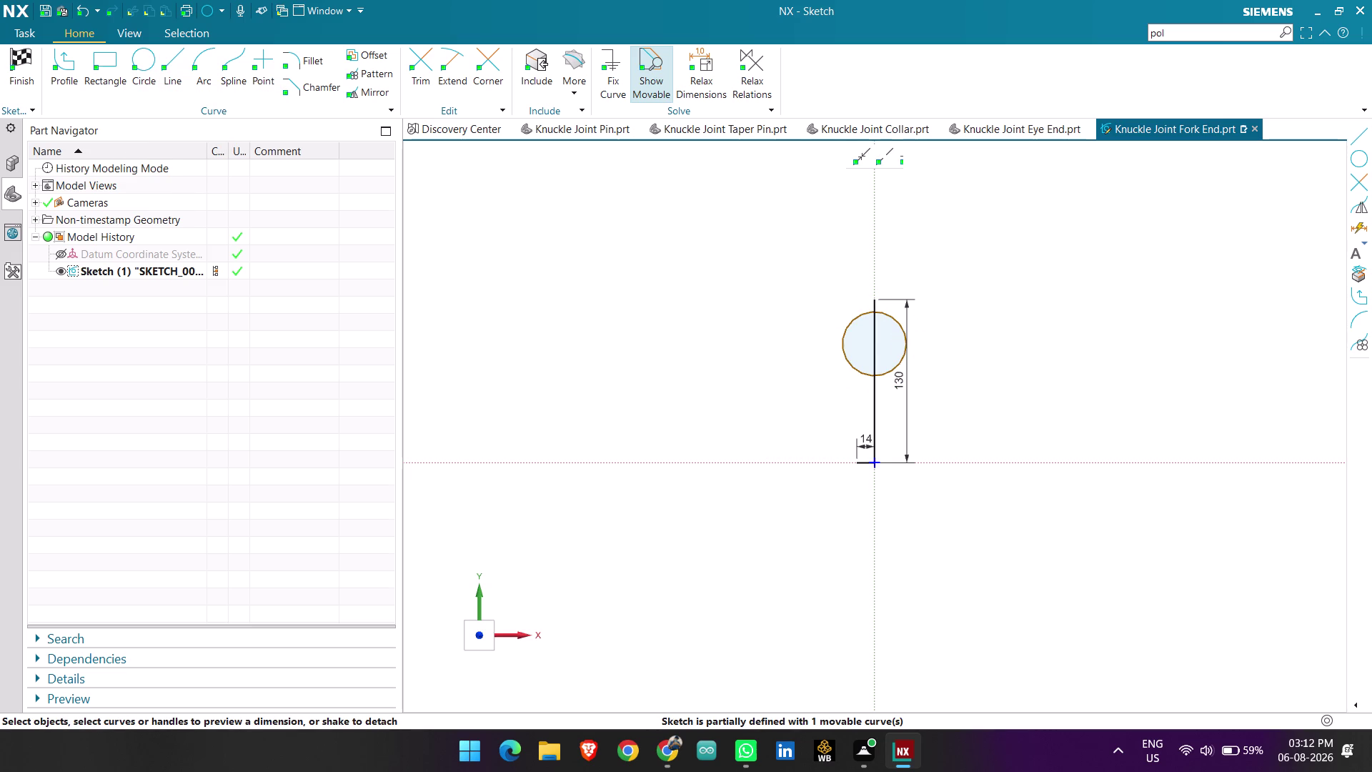
click(901, 326)
double_click(937, 311)
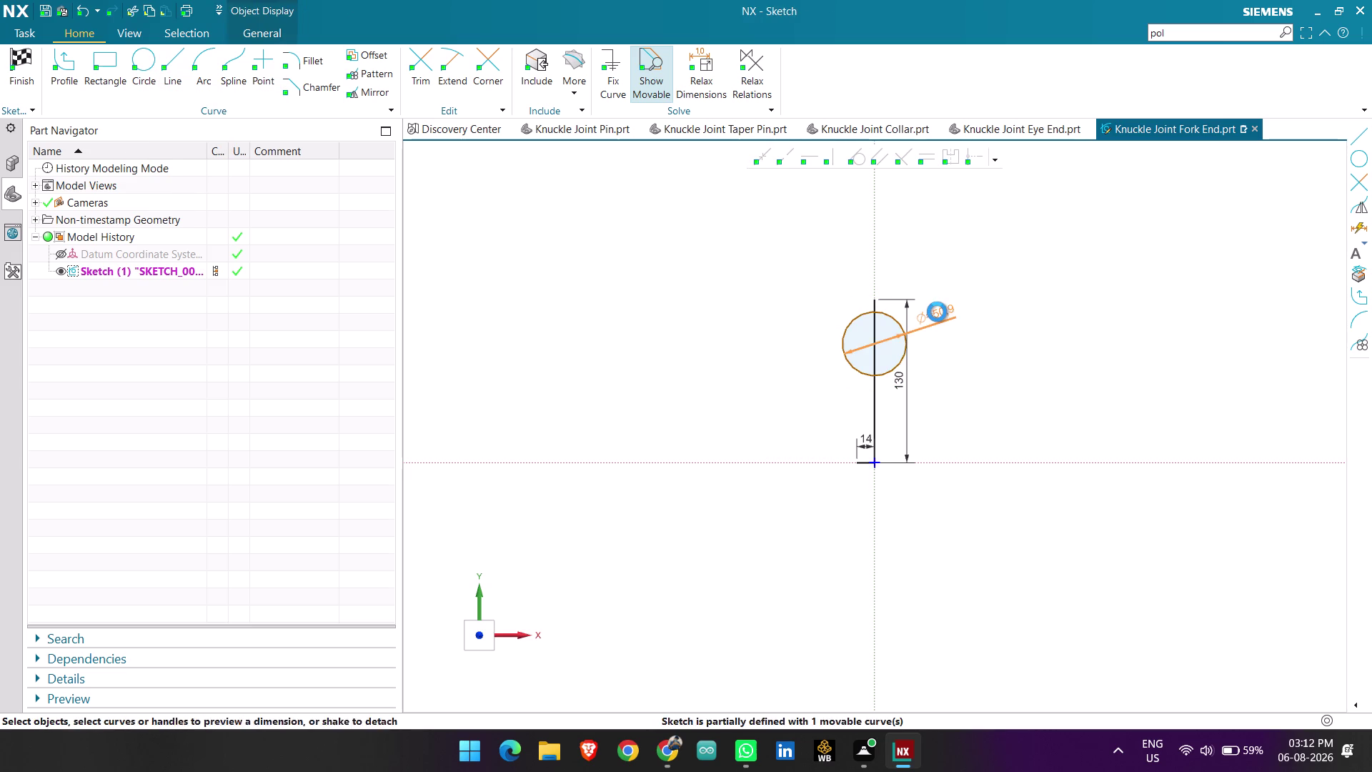
key(1)
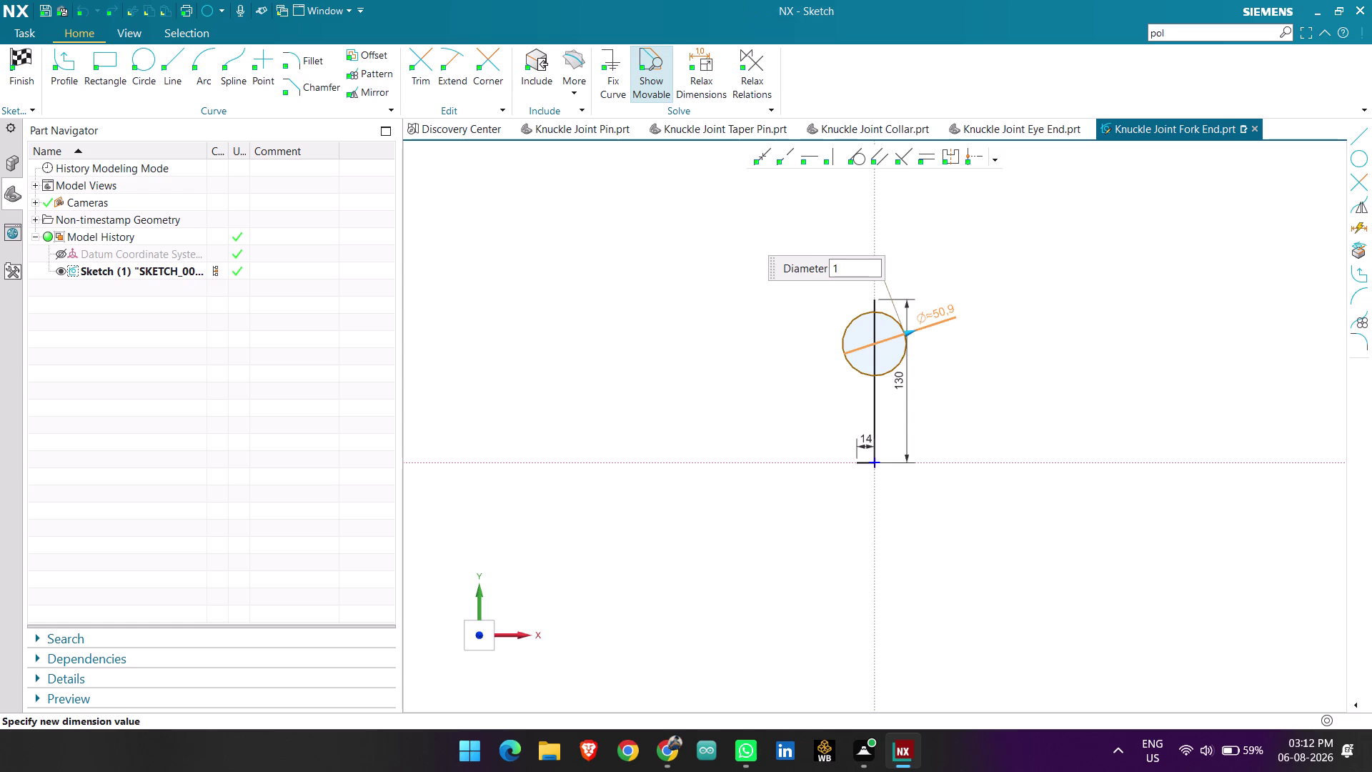
key(BackSpace)
key(3)
key(0)
key(Return)
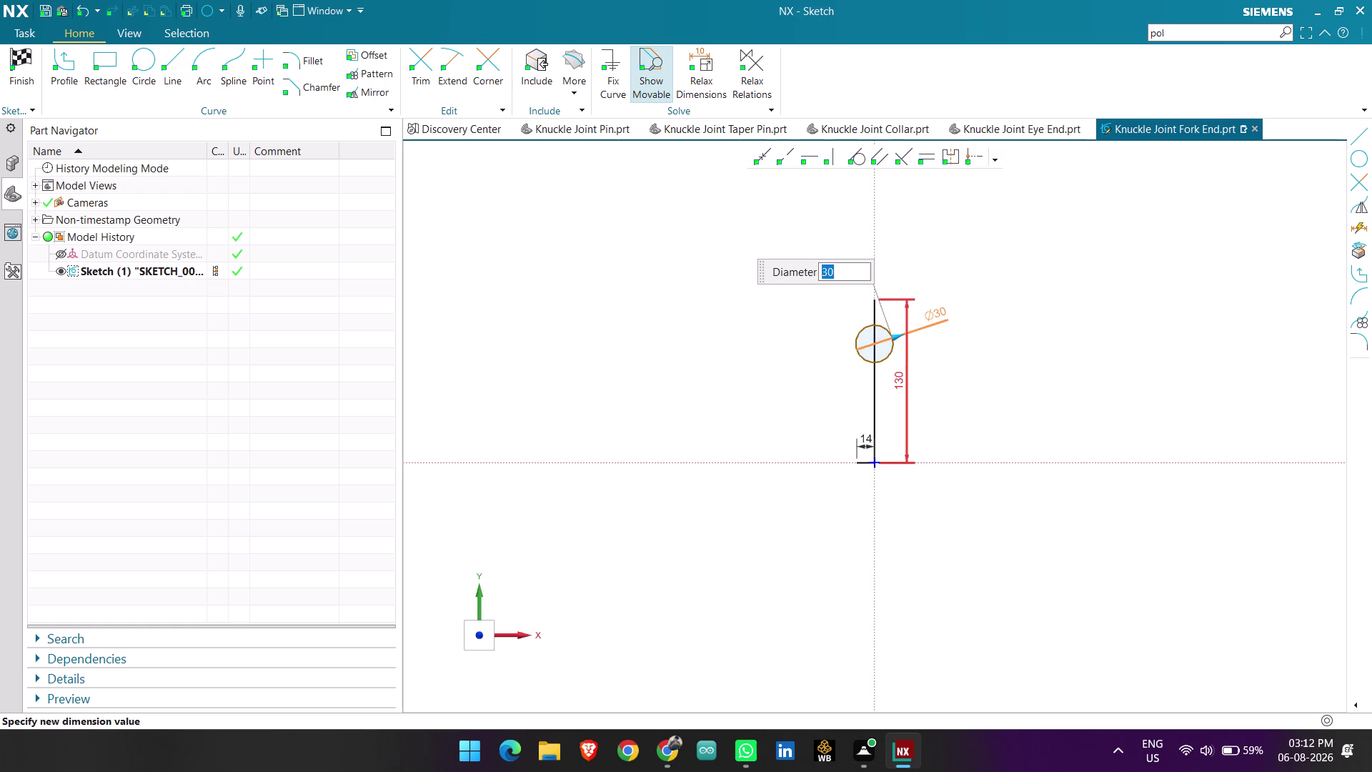
Zoom in and start a dimension from the top end of the vertical line.
scroll(up, 3)
middle_click(983, 333)
scroll(down, 3)
scroll(up, 3)
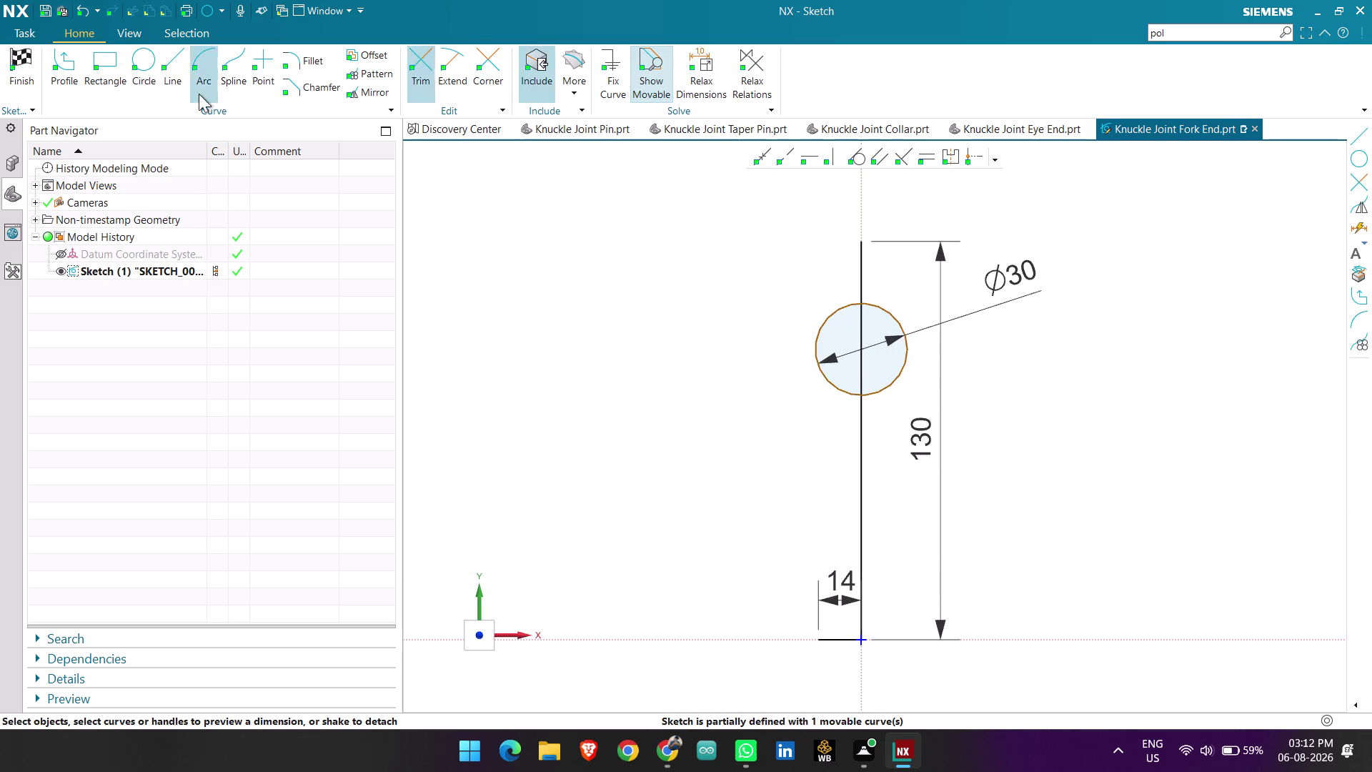
key(d)
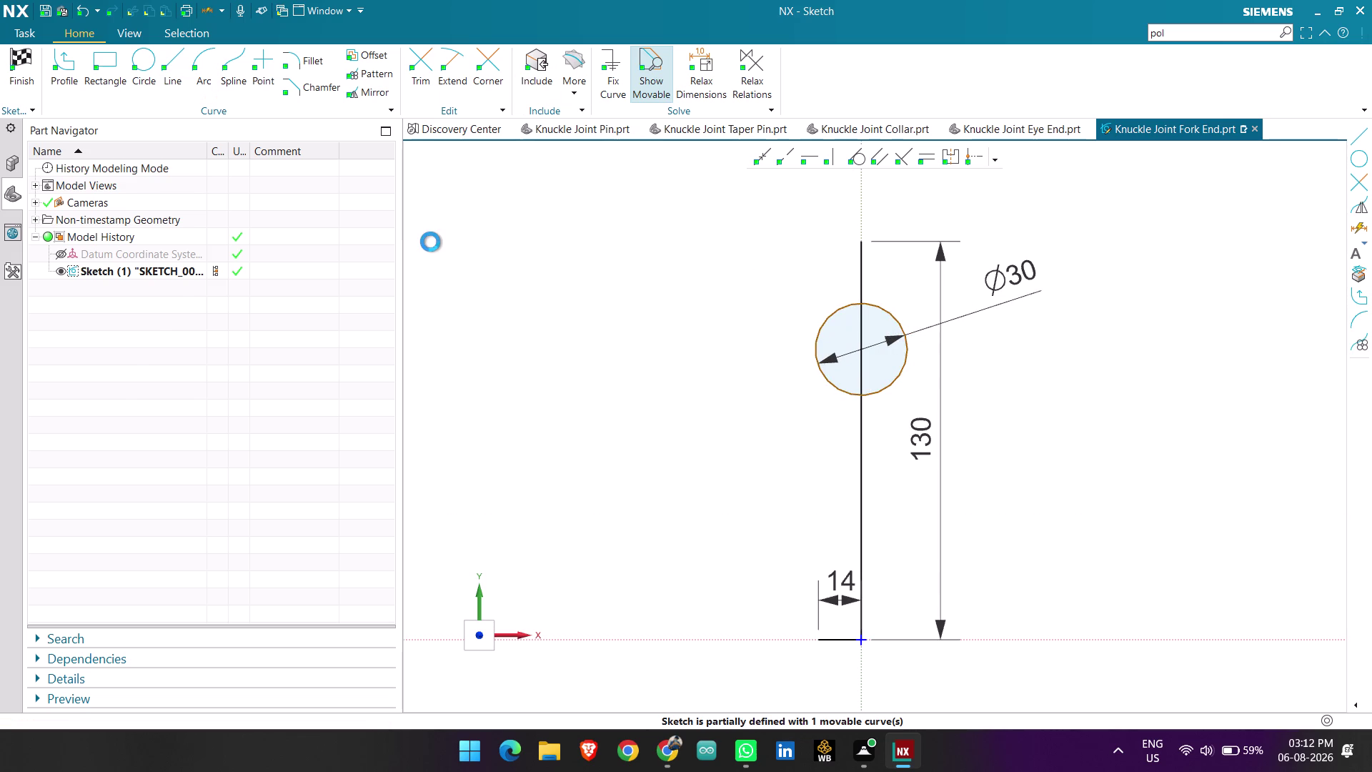
click(863, 241)
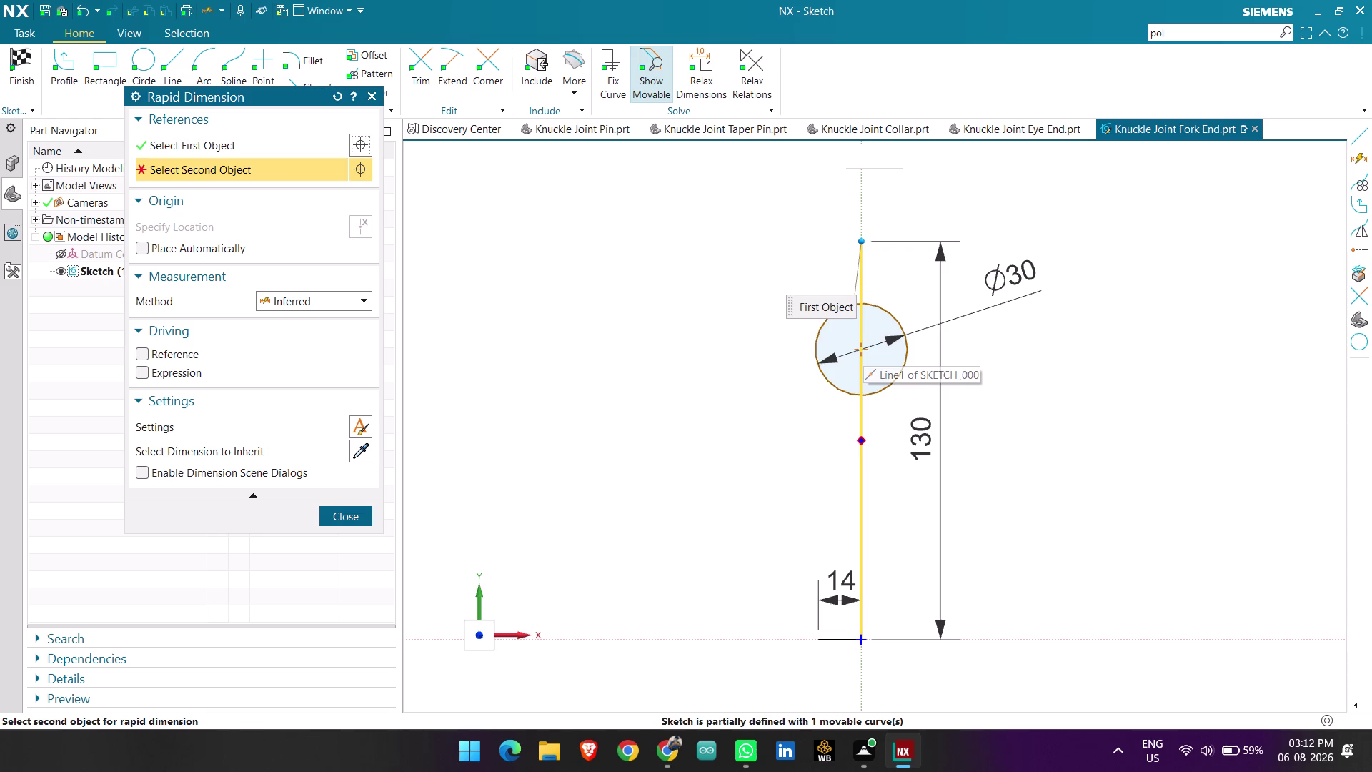
Dimension the circle centre 32 mm below the top of the vertical line.
click(861, 350)
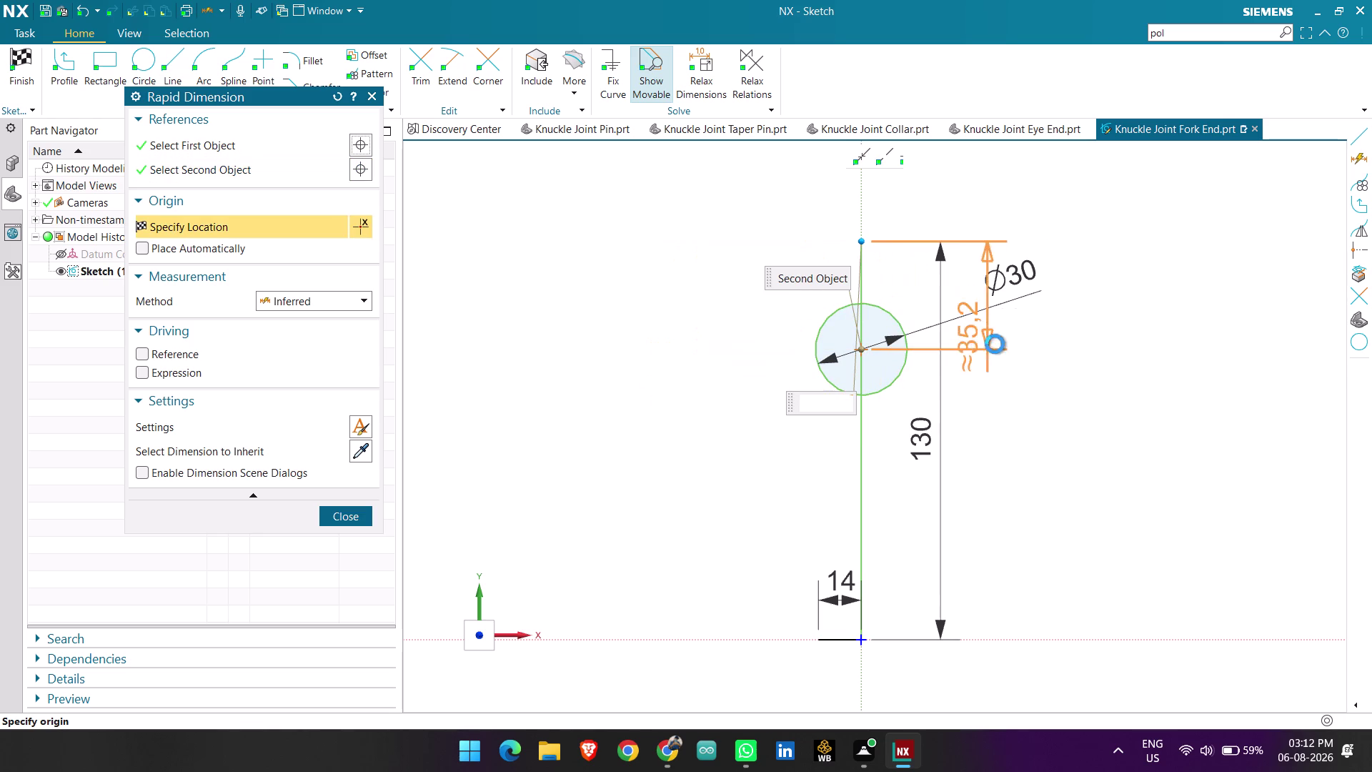
click(1127, 342)
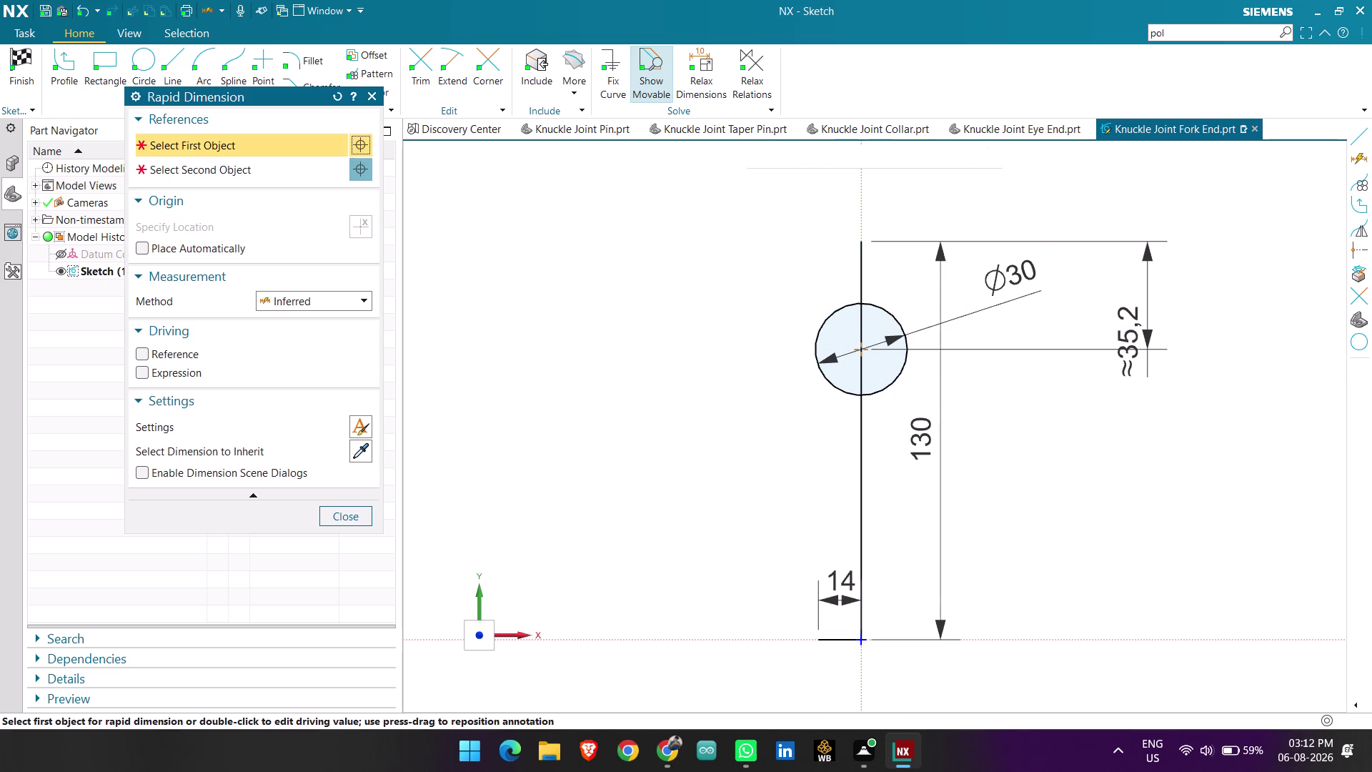
key(Escape)
double_click(1131, 331)
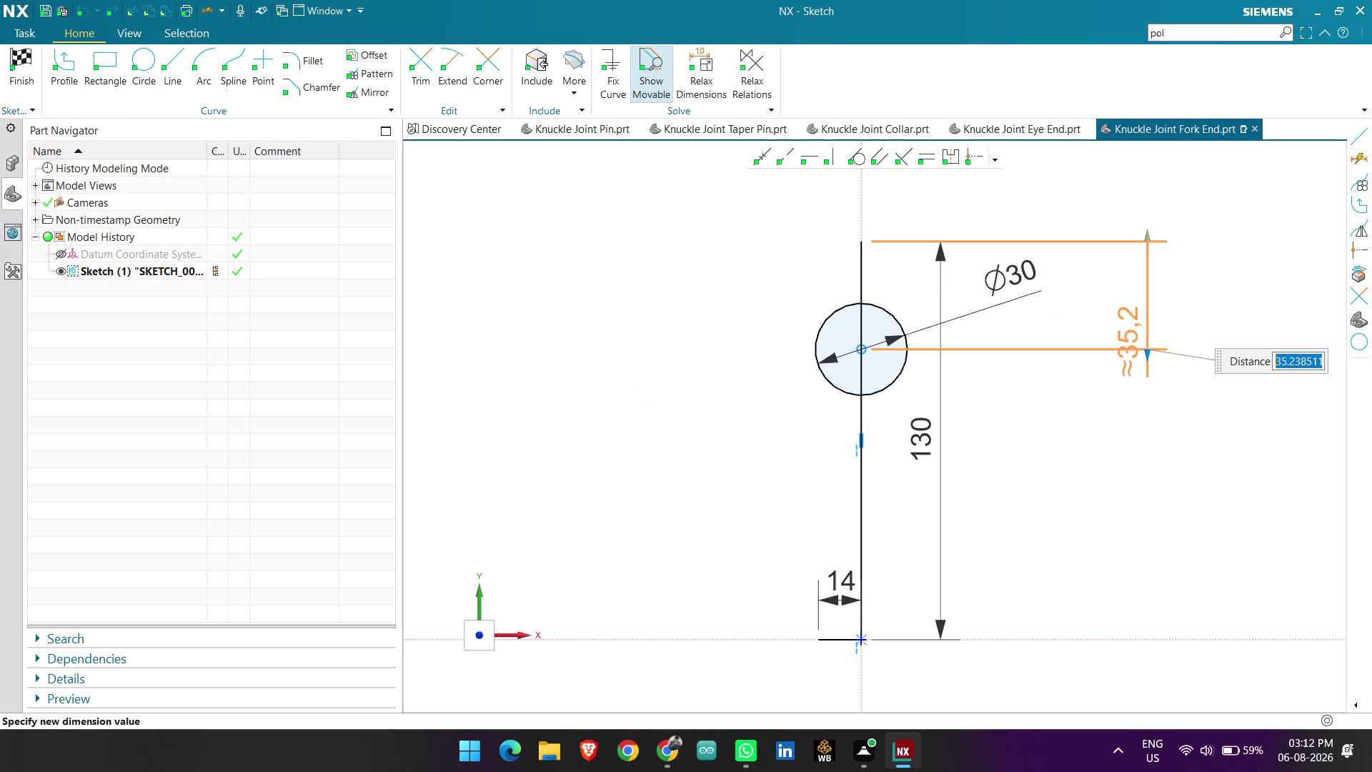
text(32)
key(Return)
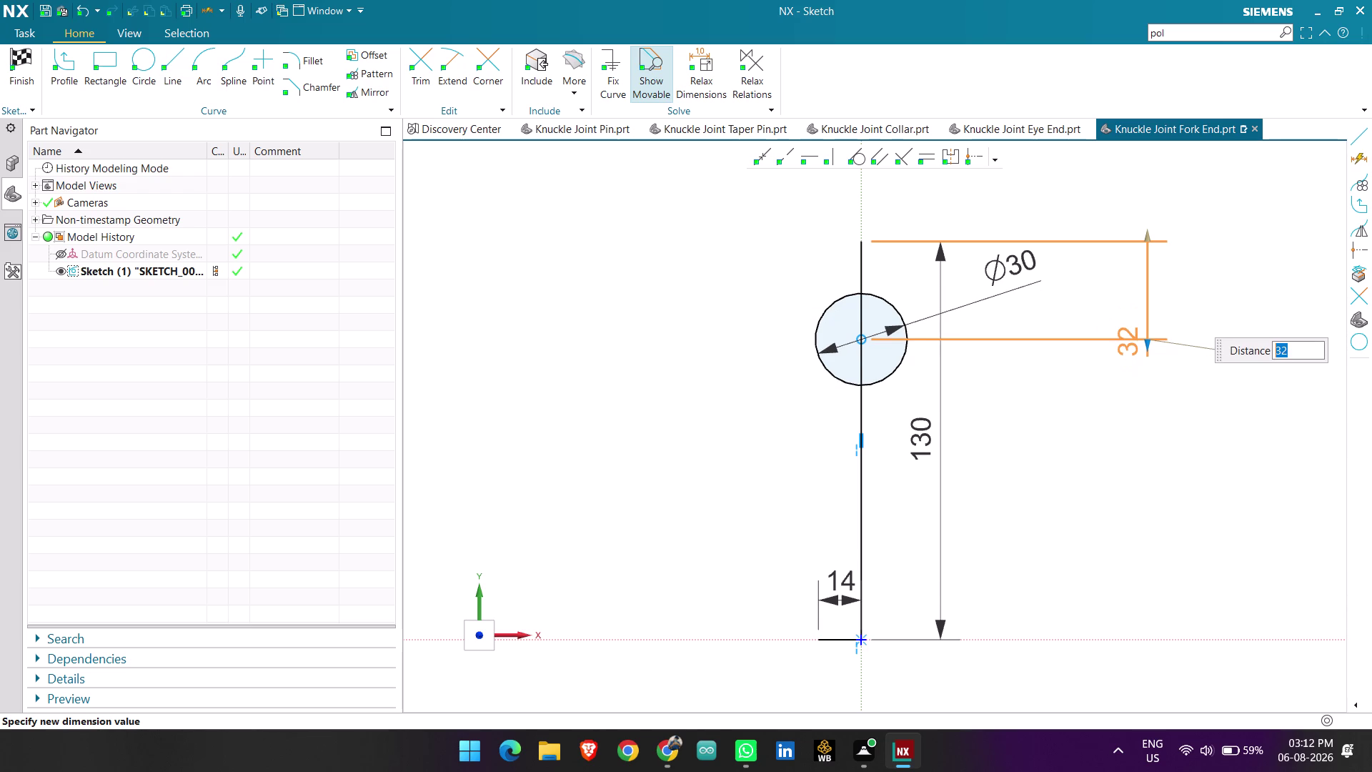
middle_click(1101, 316)
scroll(up, 3)
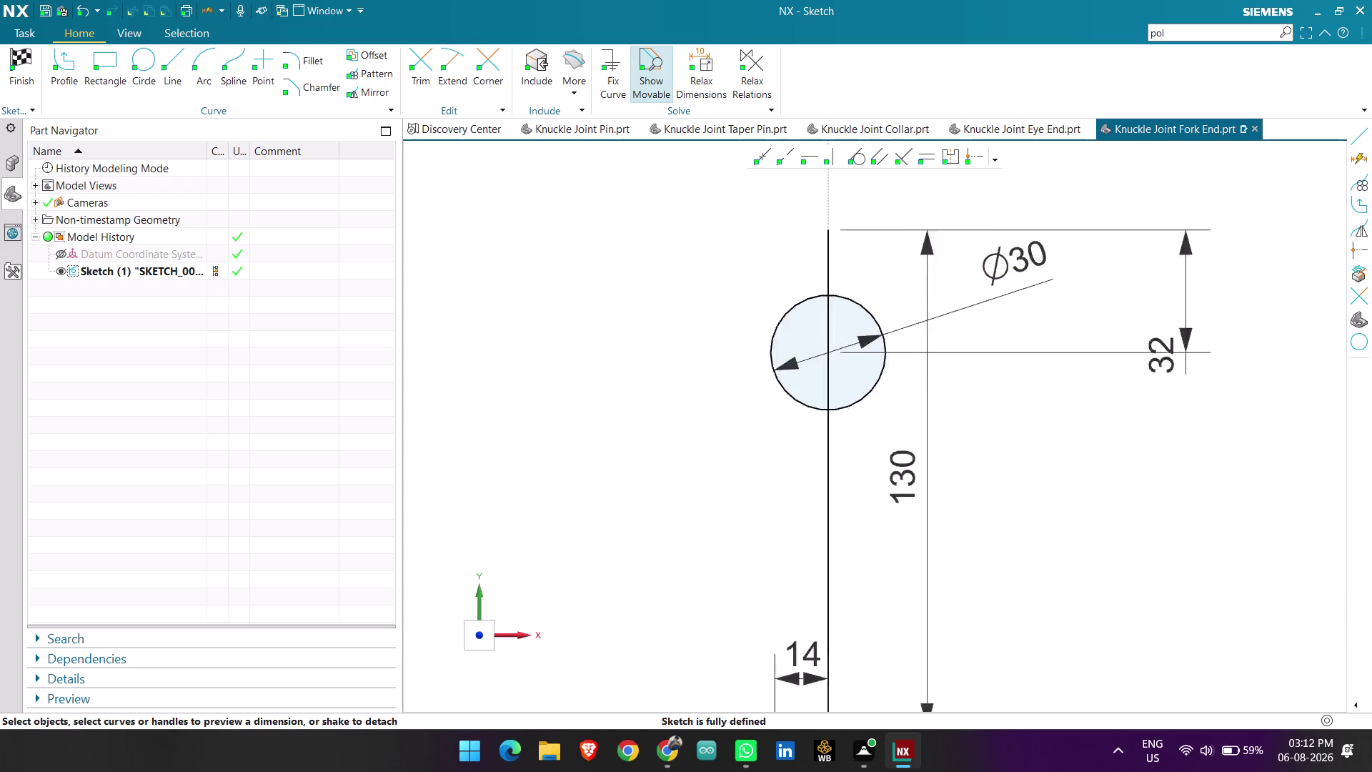
scroll(up, 3)
scroll(down, 3)
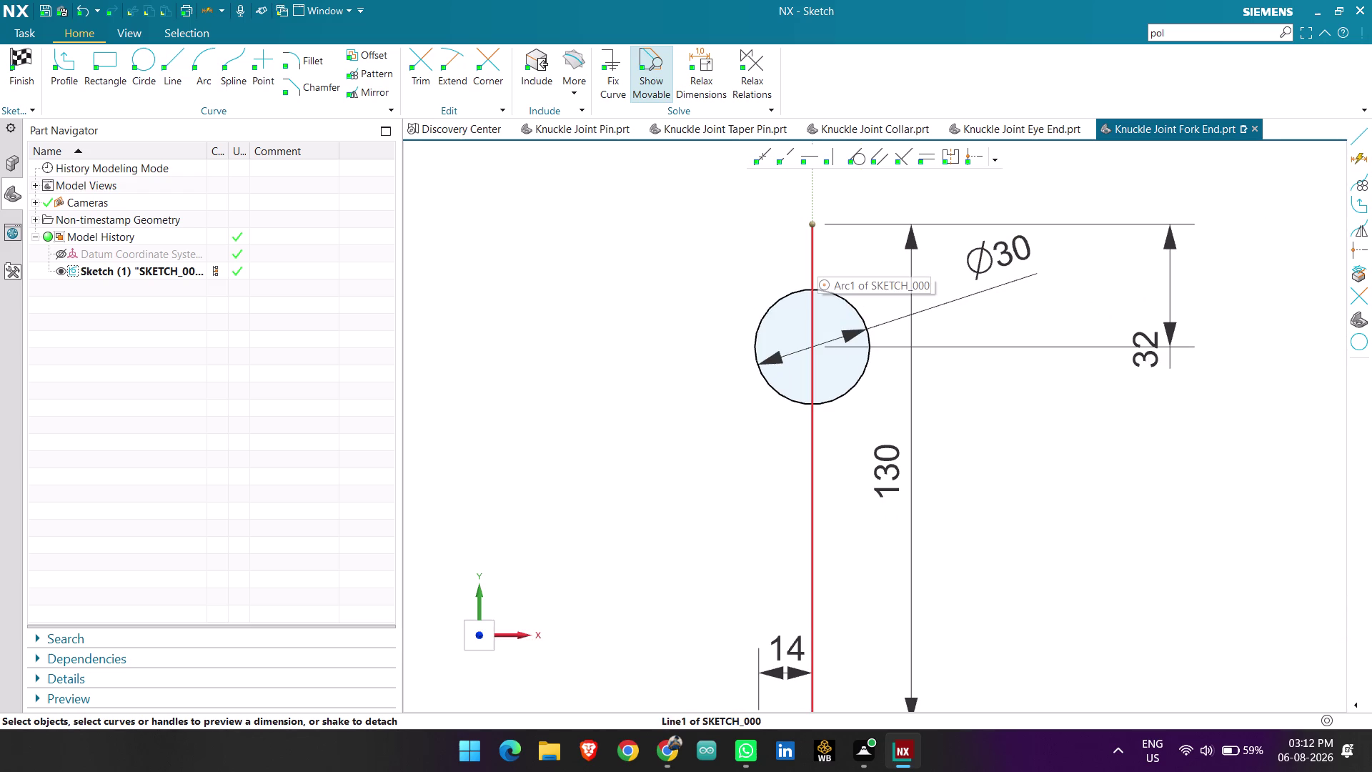